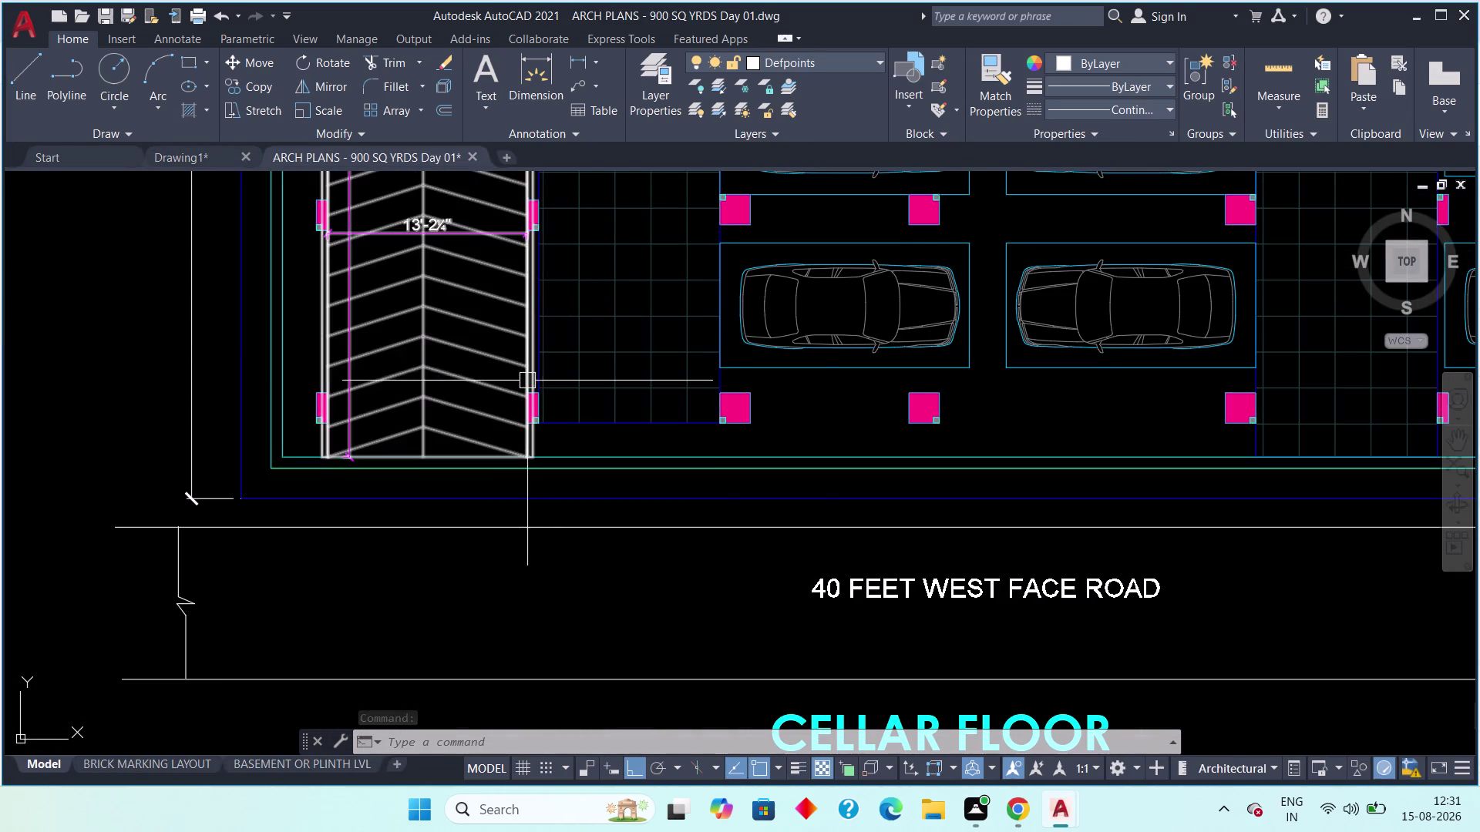
Compare Drawing1 with the cellar plan, then stay on Drawing1 and pan to a wall corner.
scroll(down, 3)
scroll(up, 3)
click(166, 154)
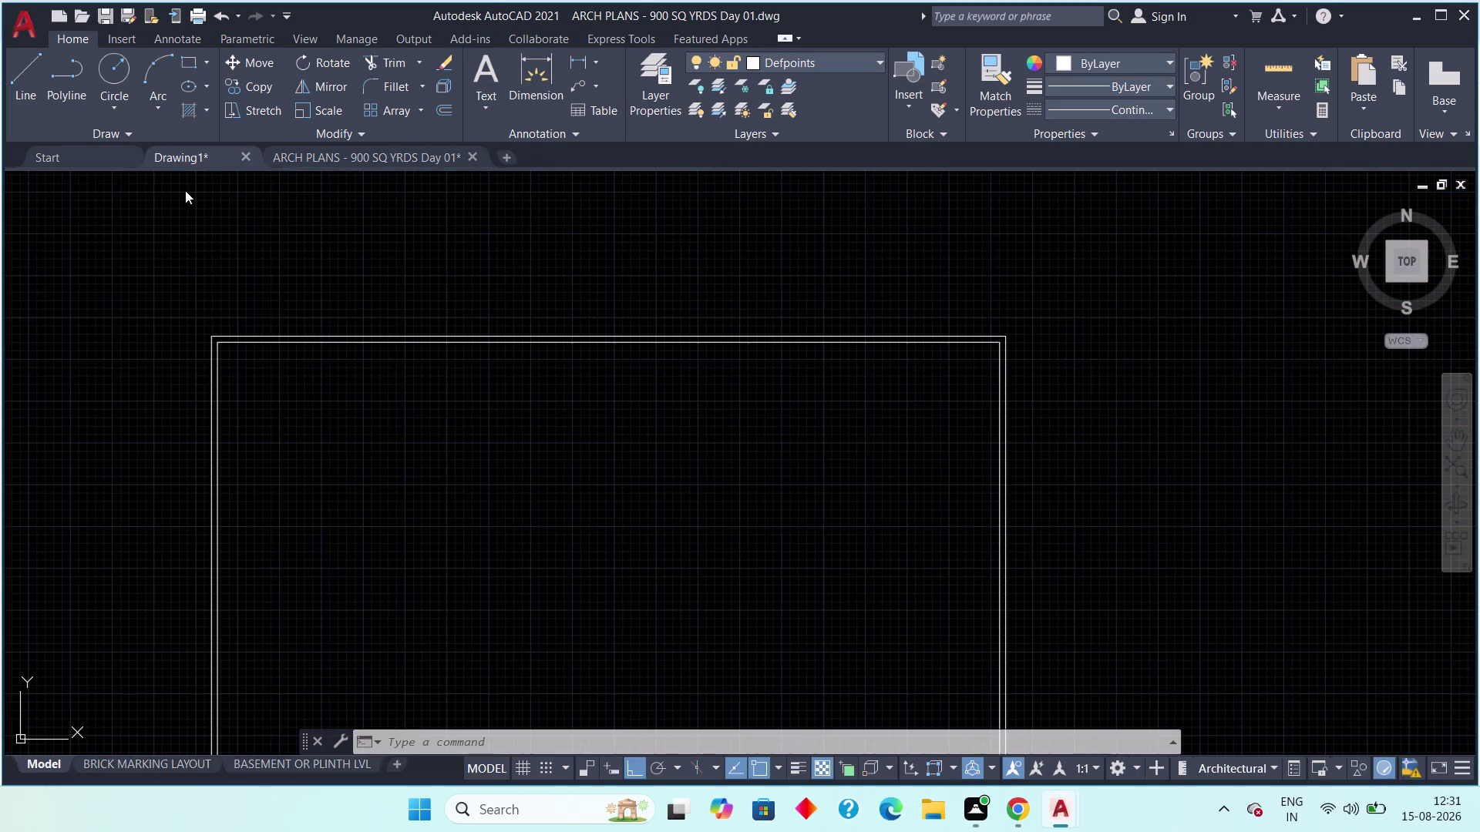
scroll(down, 3)
middle_drag(283, 515, 225, 273)
scroll(up, 3)
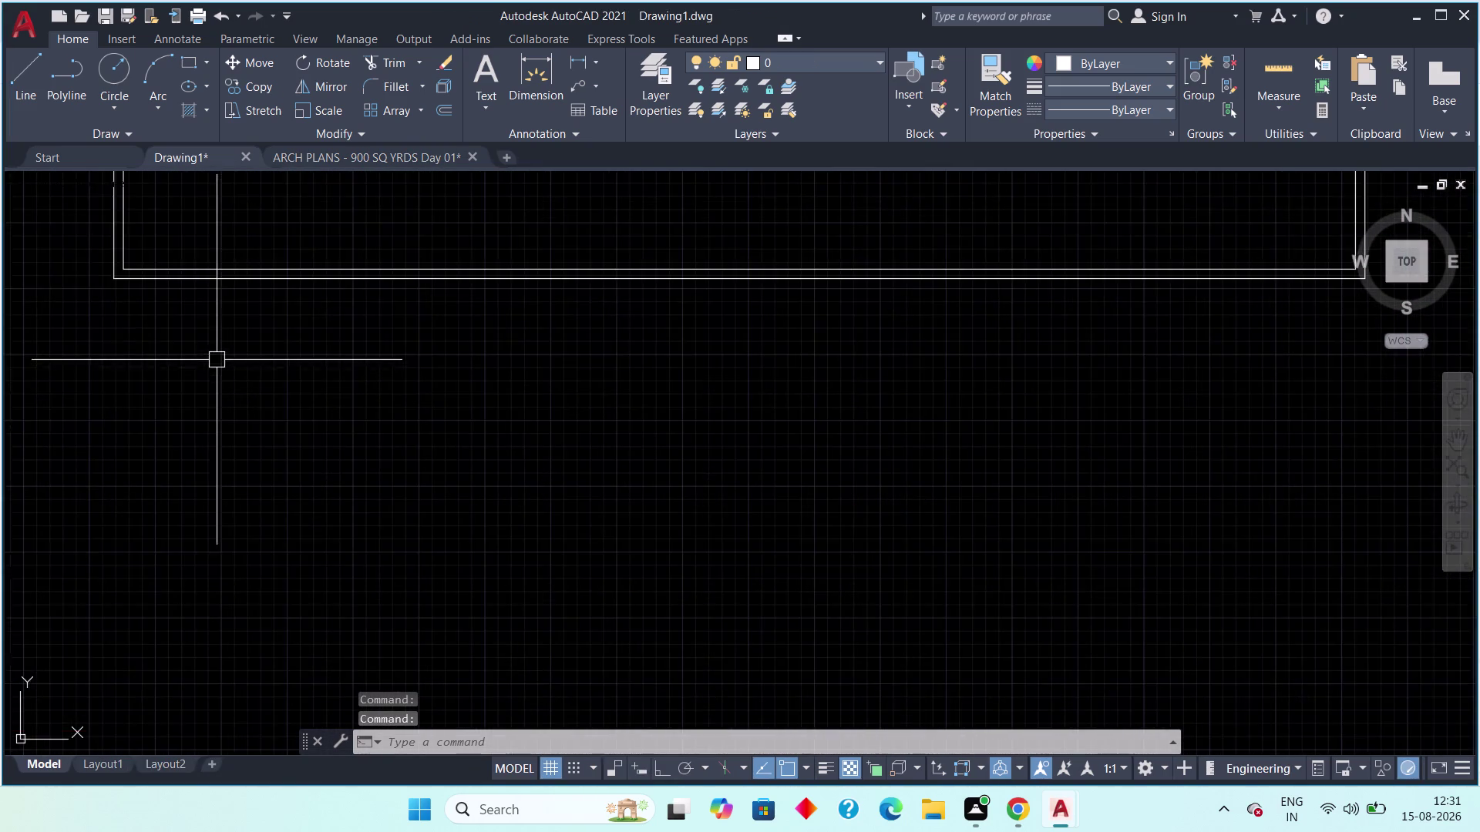
middle_drag(212, 340, 205, 515)
click(35, 61)
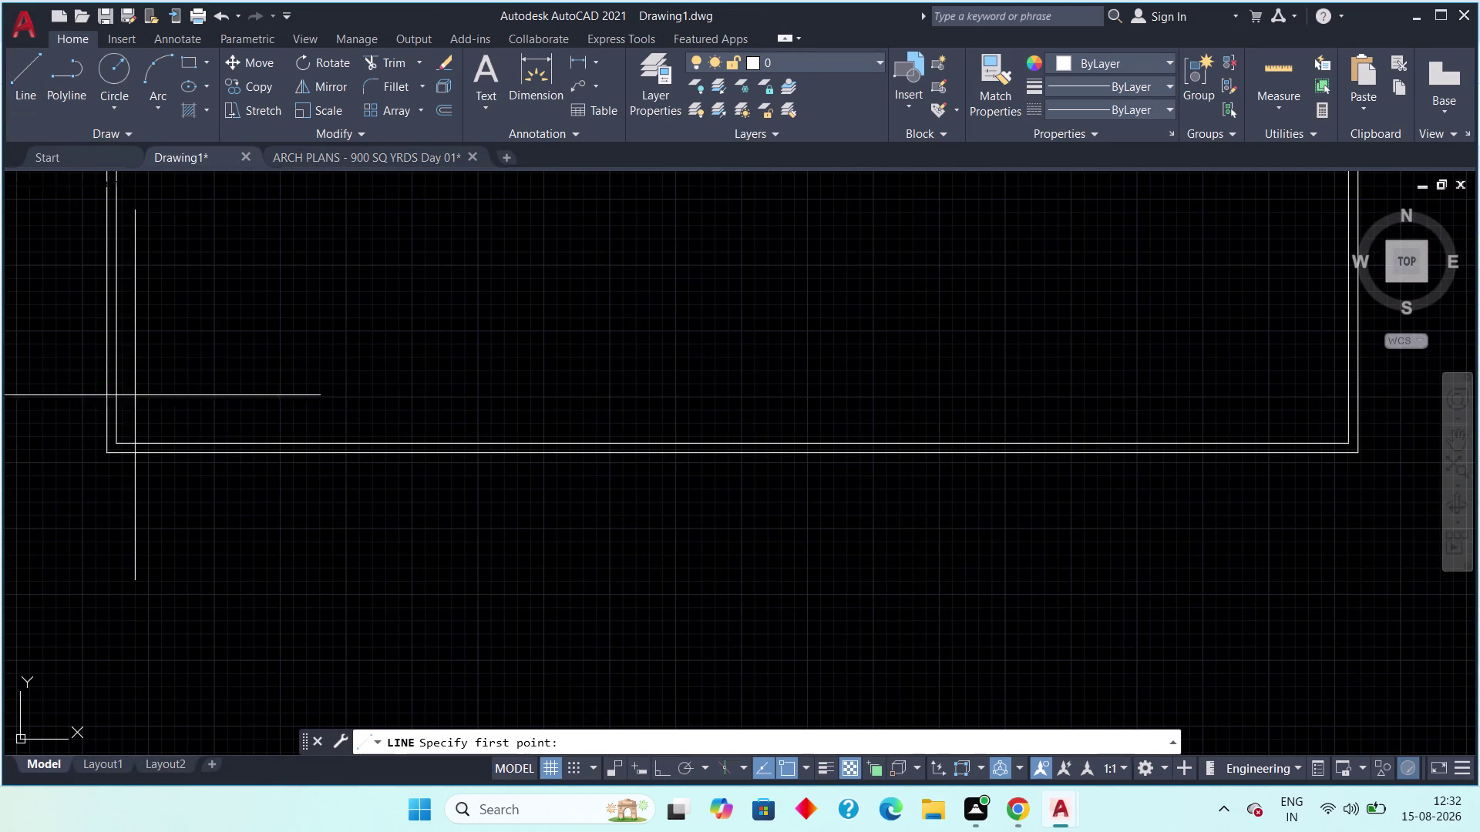
scroll(up, 3)
middle_drag(145, 442, 275, 299)
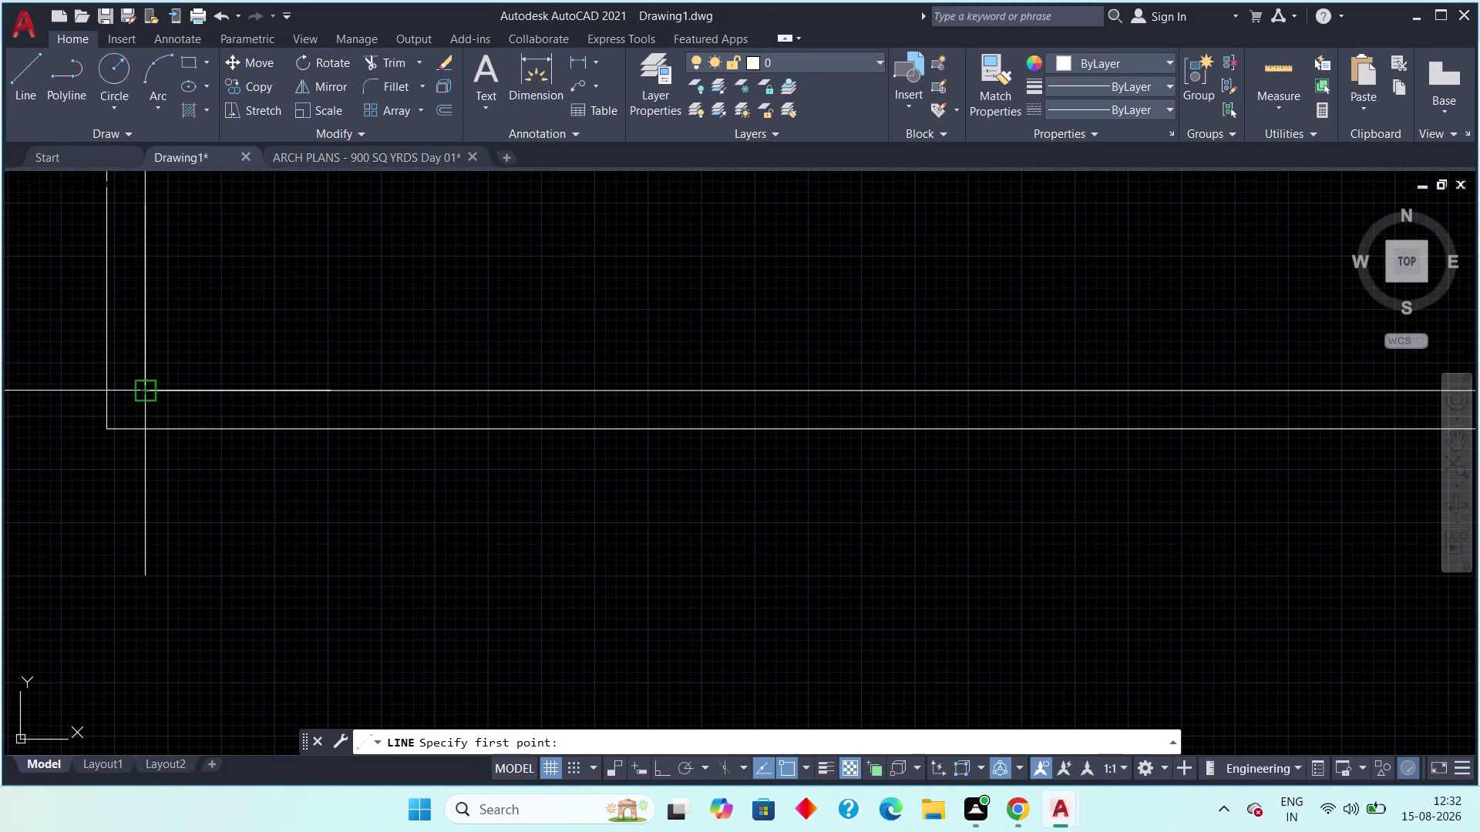
click(151, 387)
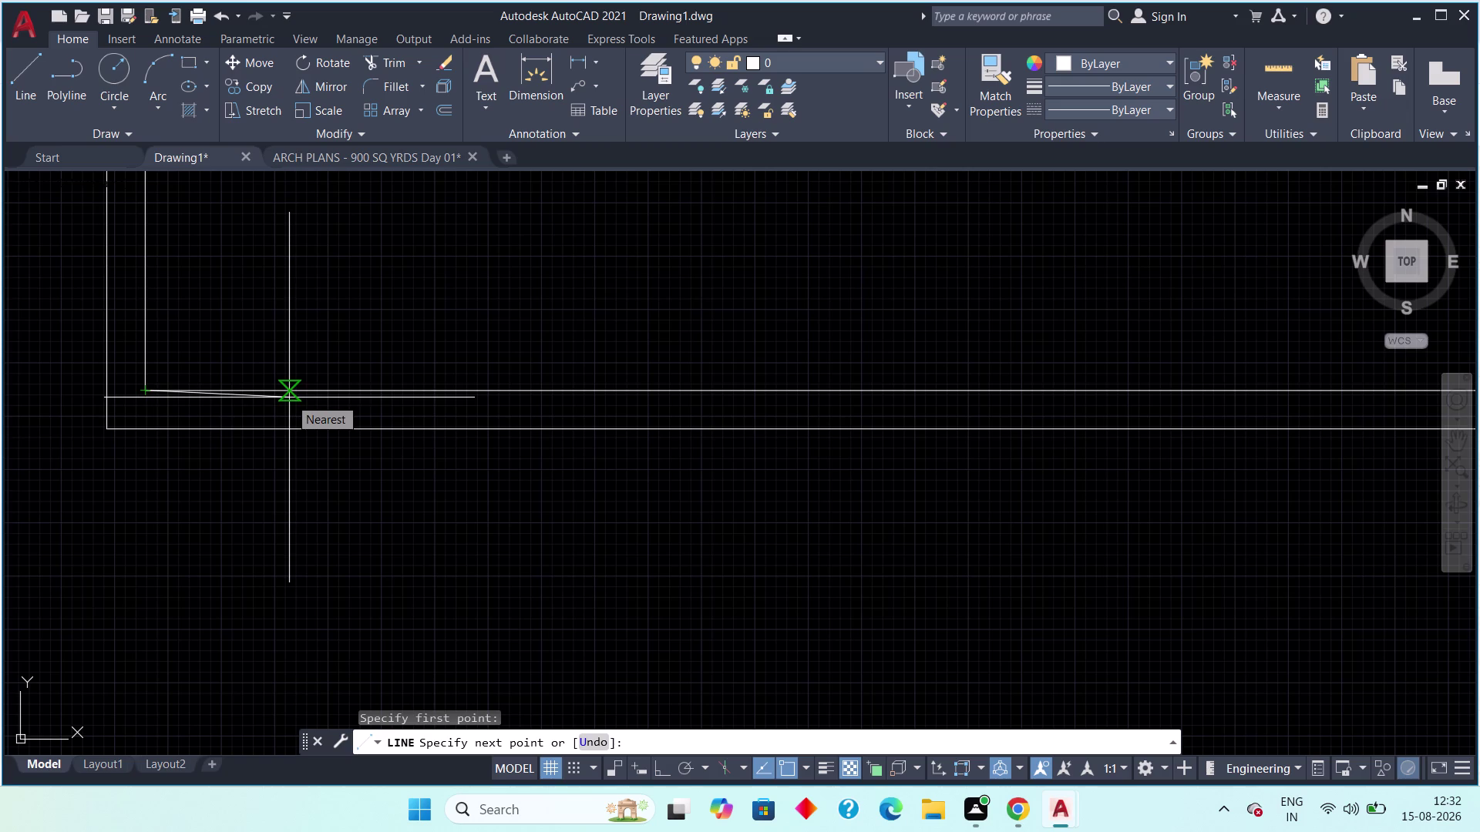
key(F8)
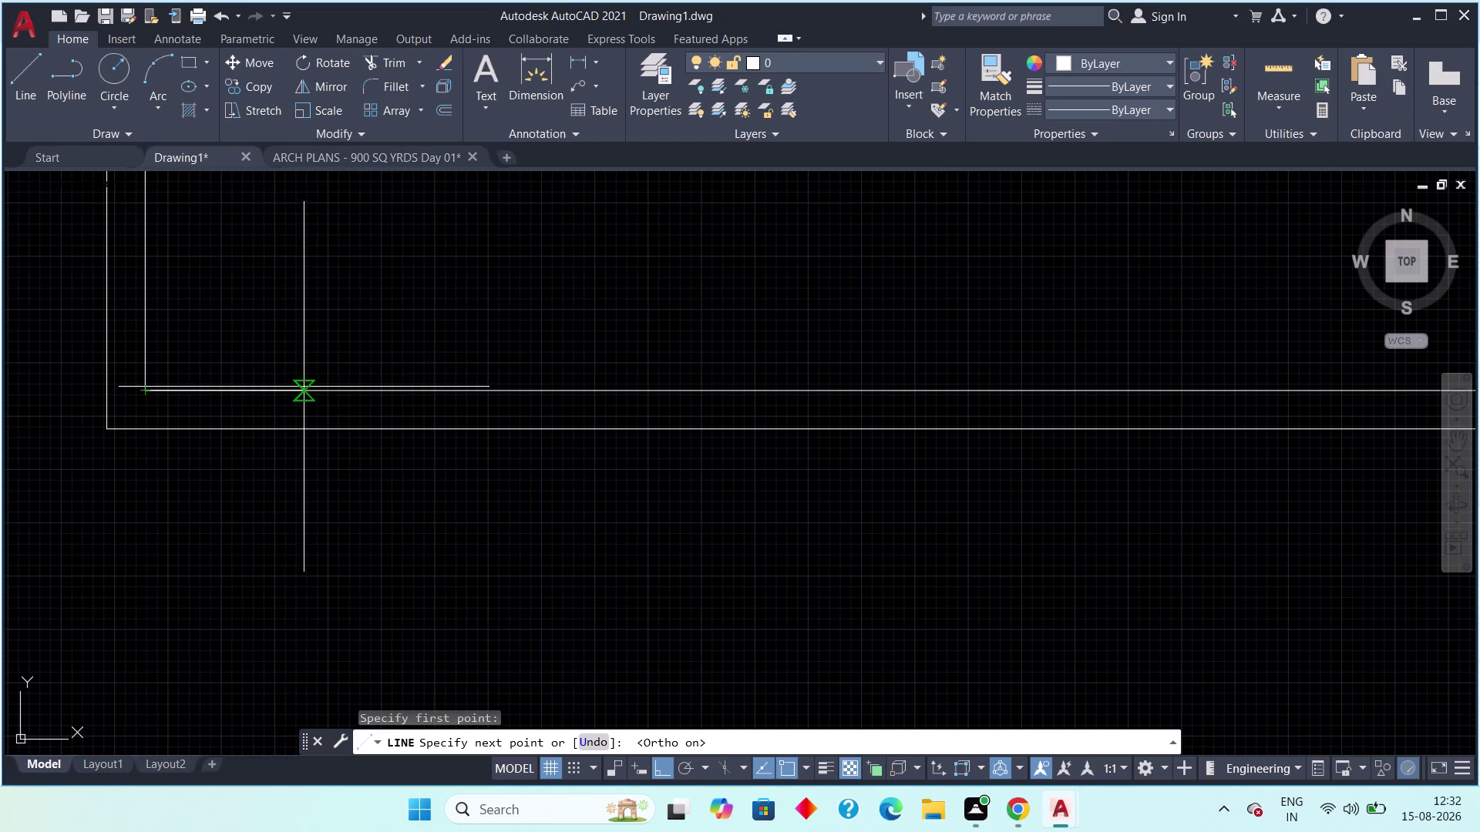
key(1)
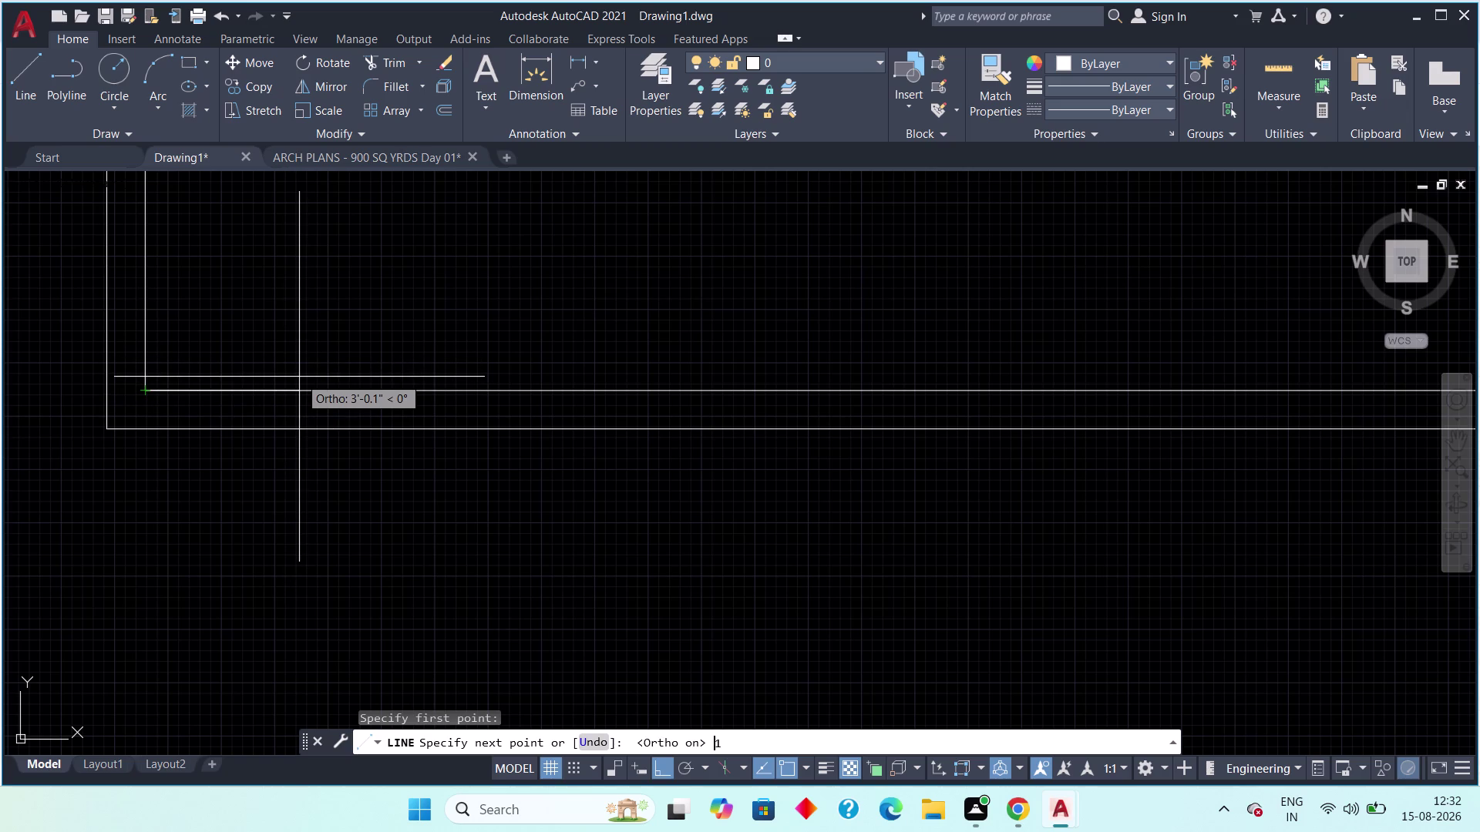
key(apostrophe)
key(Escape)
key(Escape)
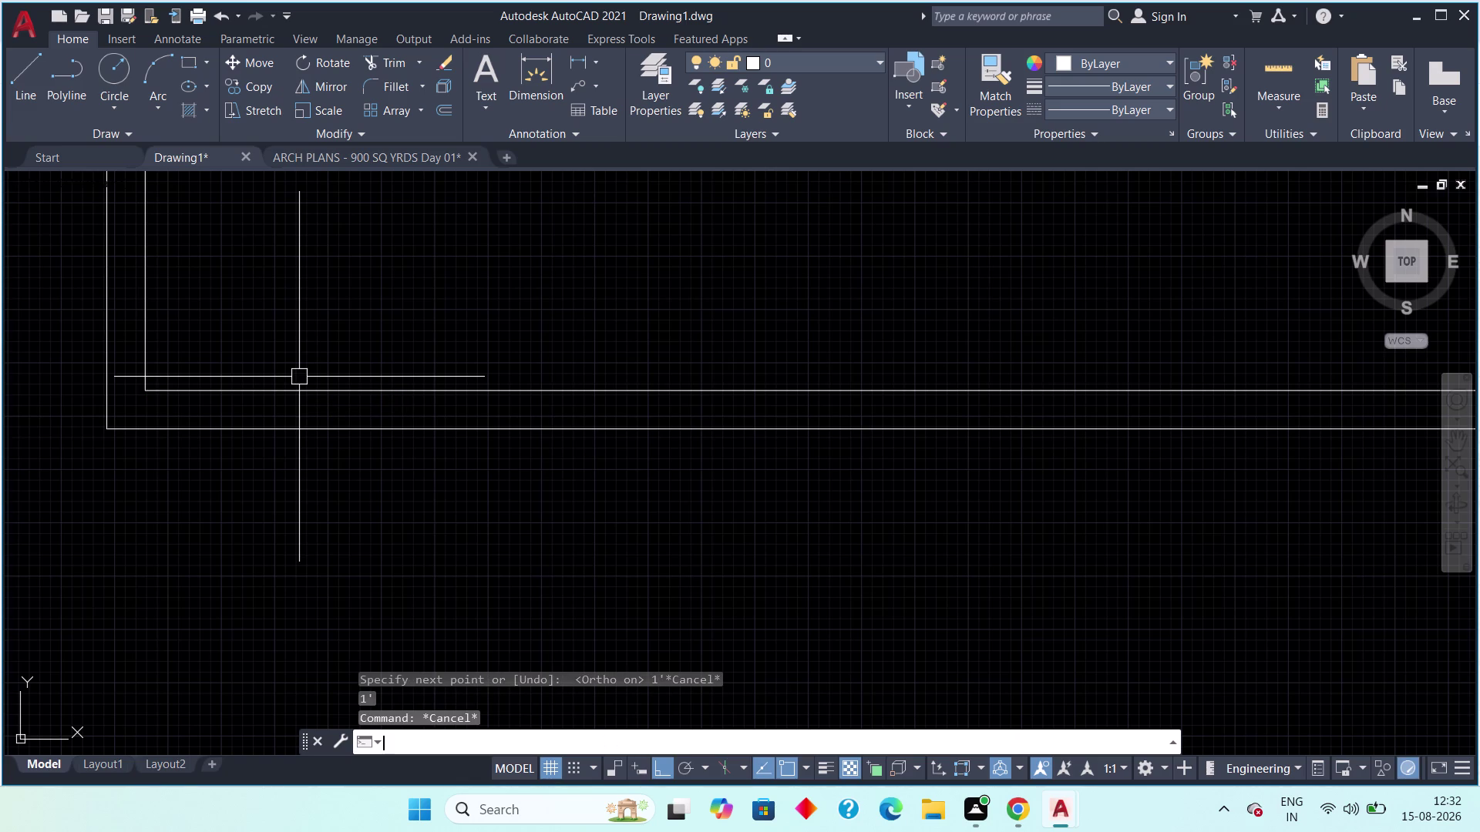
click(25, 76)
scroll(up, 3)
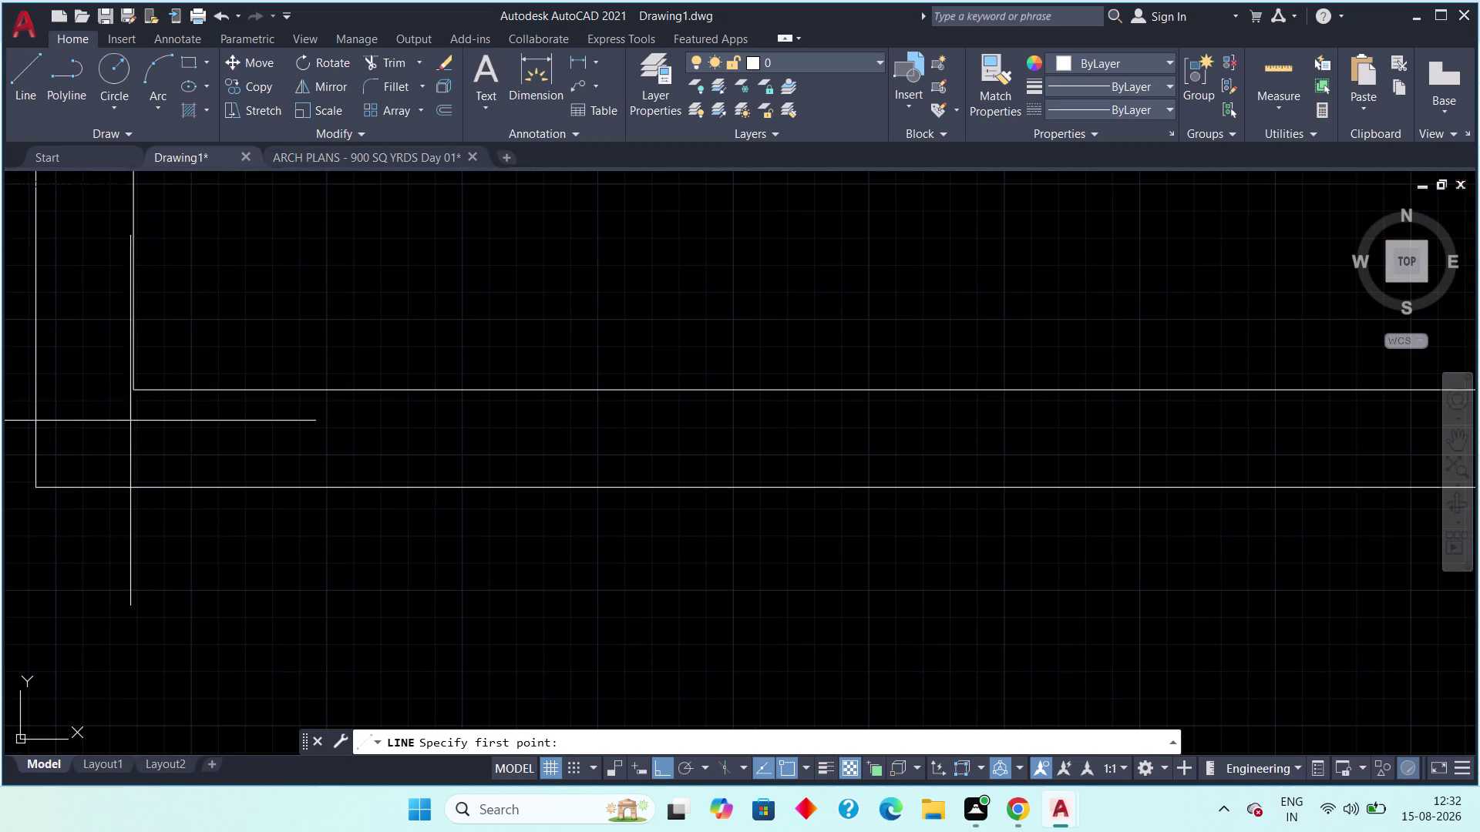
click(123, 389)
click(135, 482)
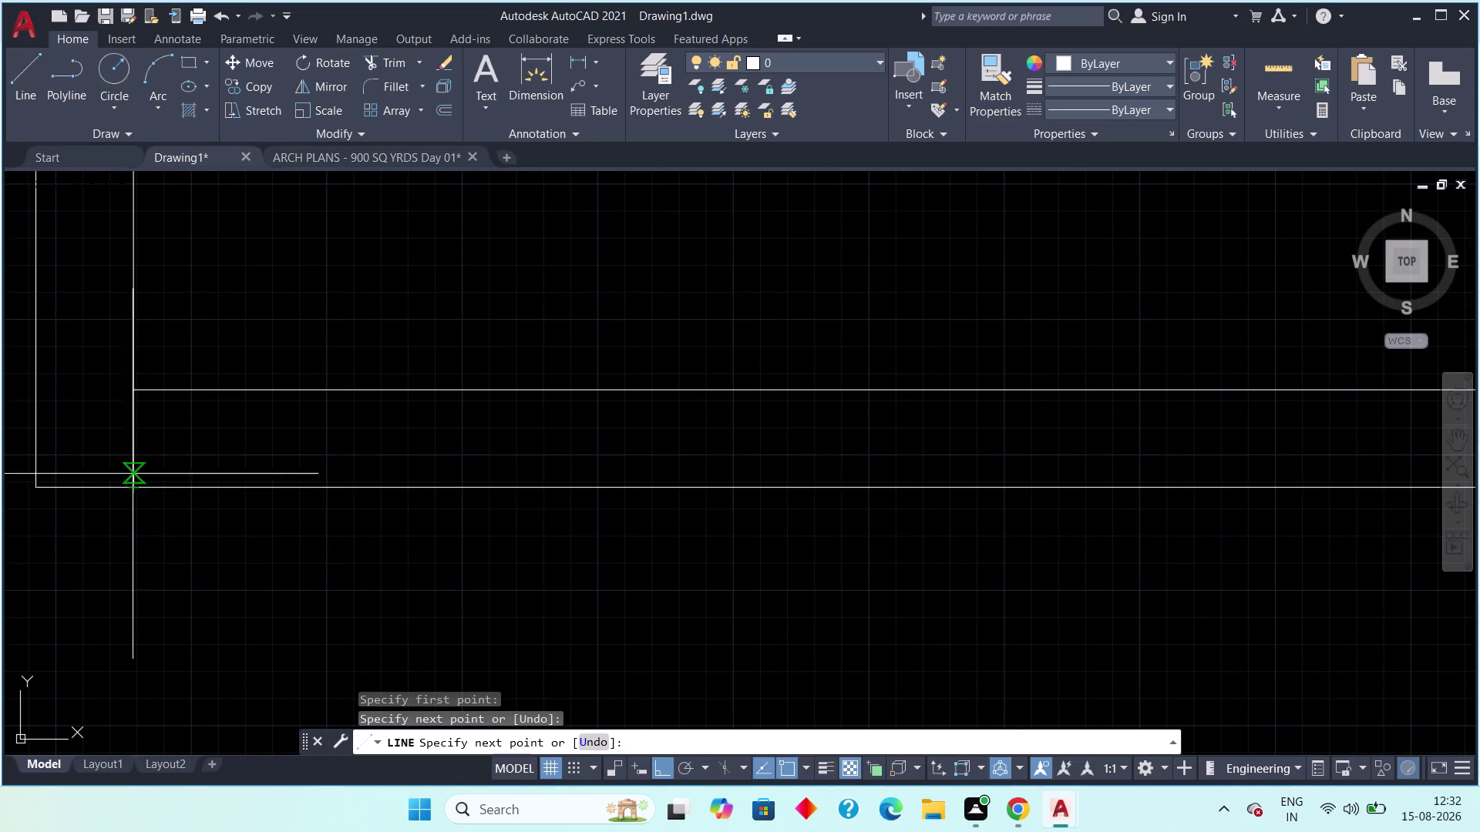
key(Escape)
key(Escape)
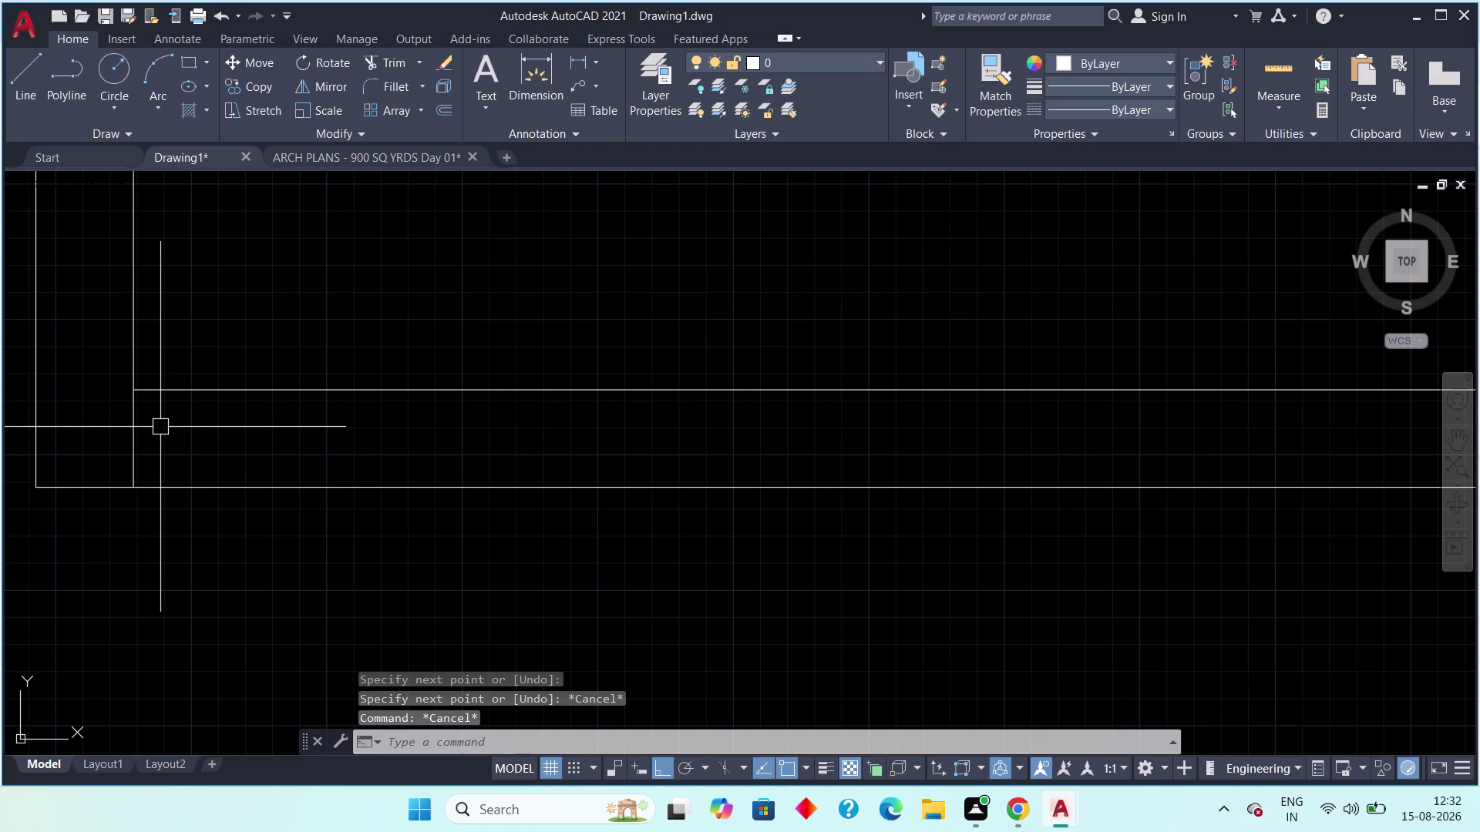
text(of)
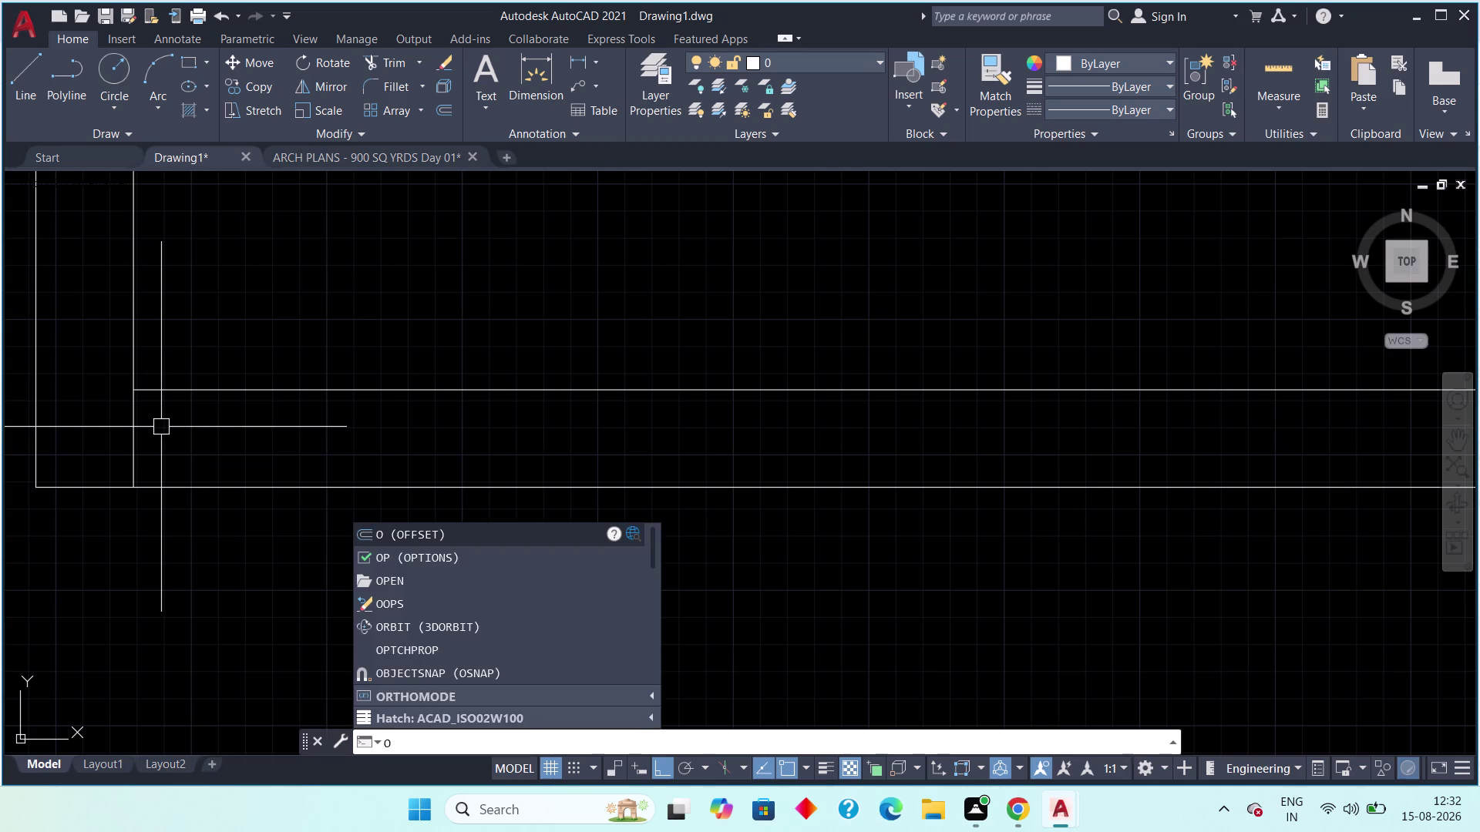
Offset a vertical wall line 1' to the right.
text(f)
key(space)
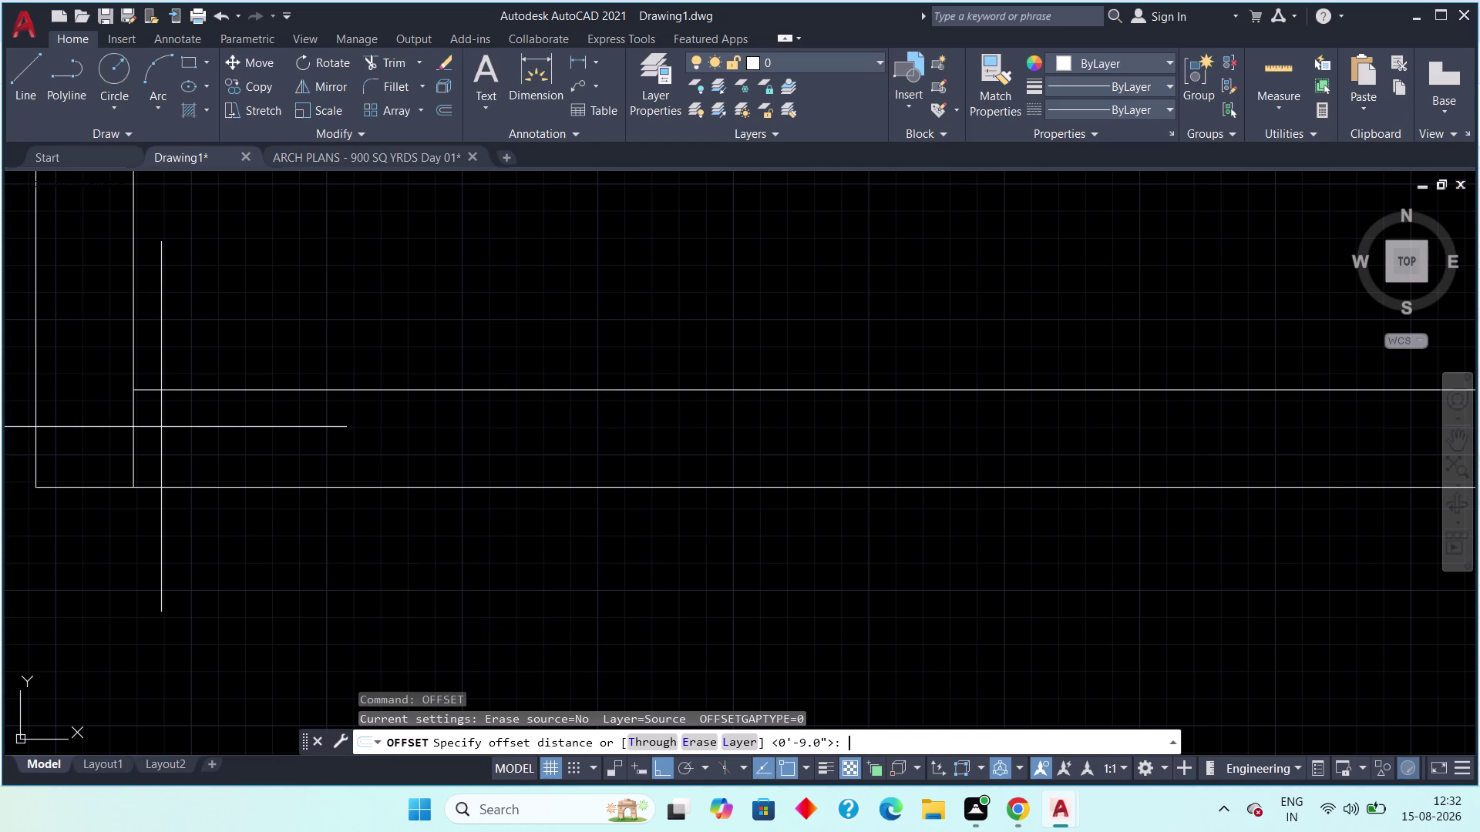
text(1')
key(space)
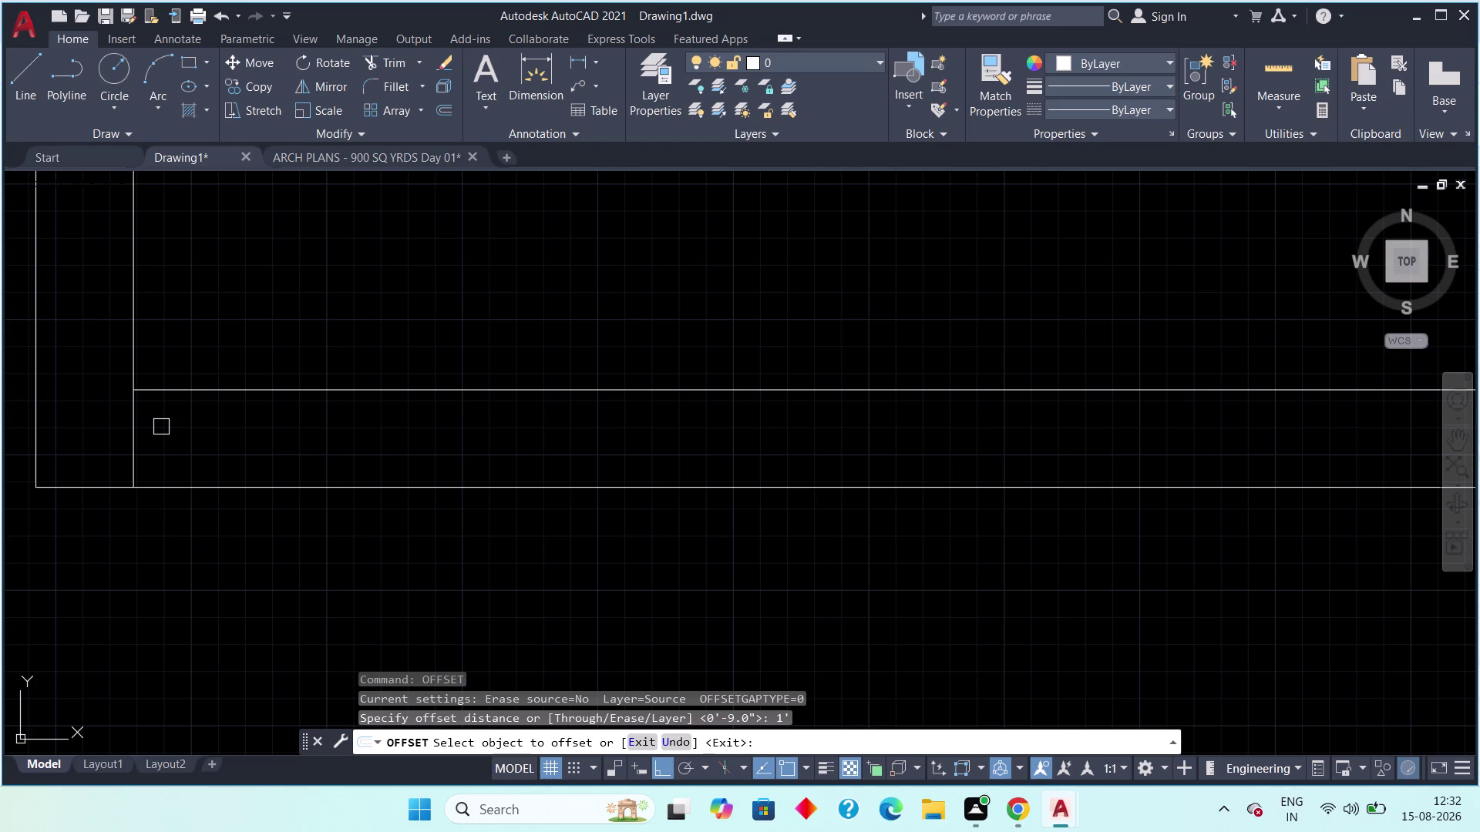
click(144, 421)
click(140, 439)
click(218, 441)
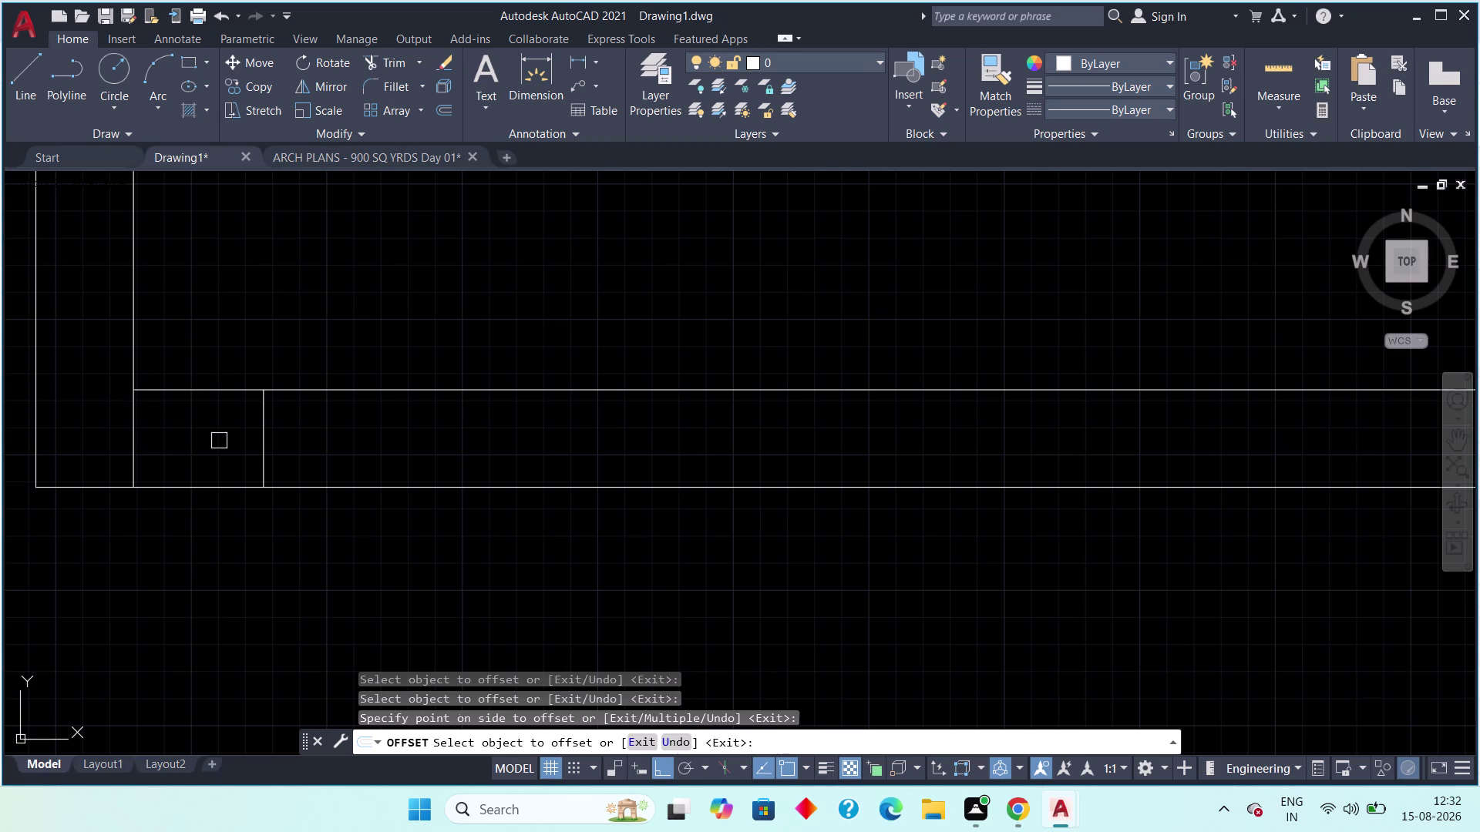
Pan along the bottom wall, make further 1' offset picks, and end the offset.
scroll(down, 3)
scroll(down, 3)
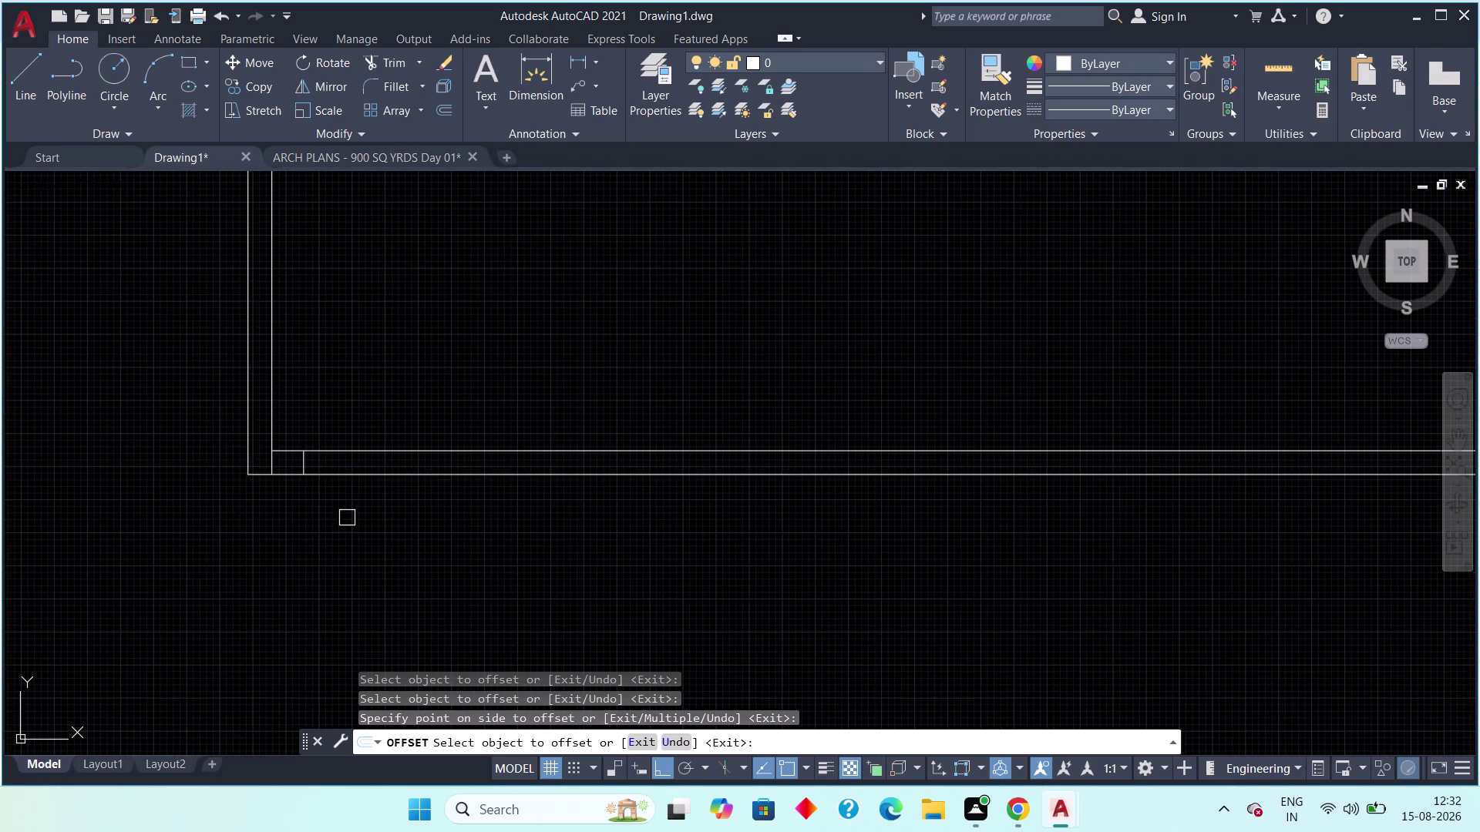
middle_drag(346, 519, 219, 566)
middle_click(219, 565)
scroll(down, 3)
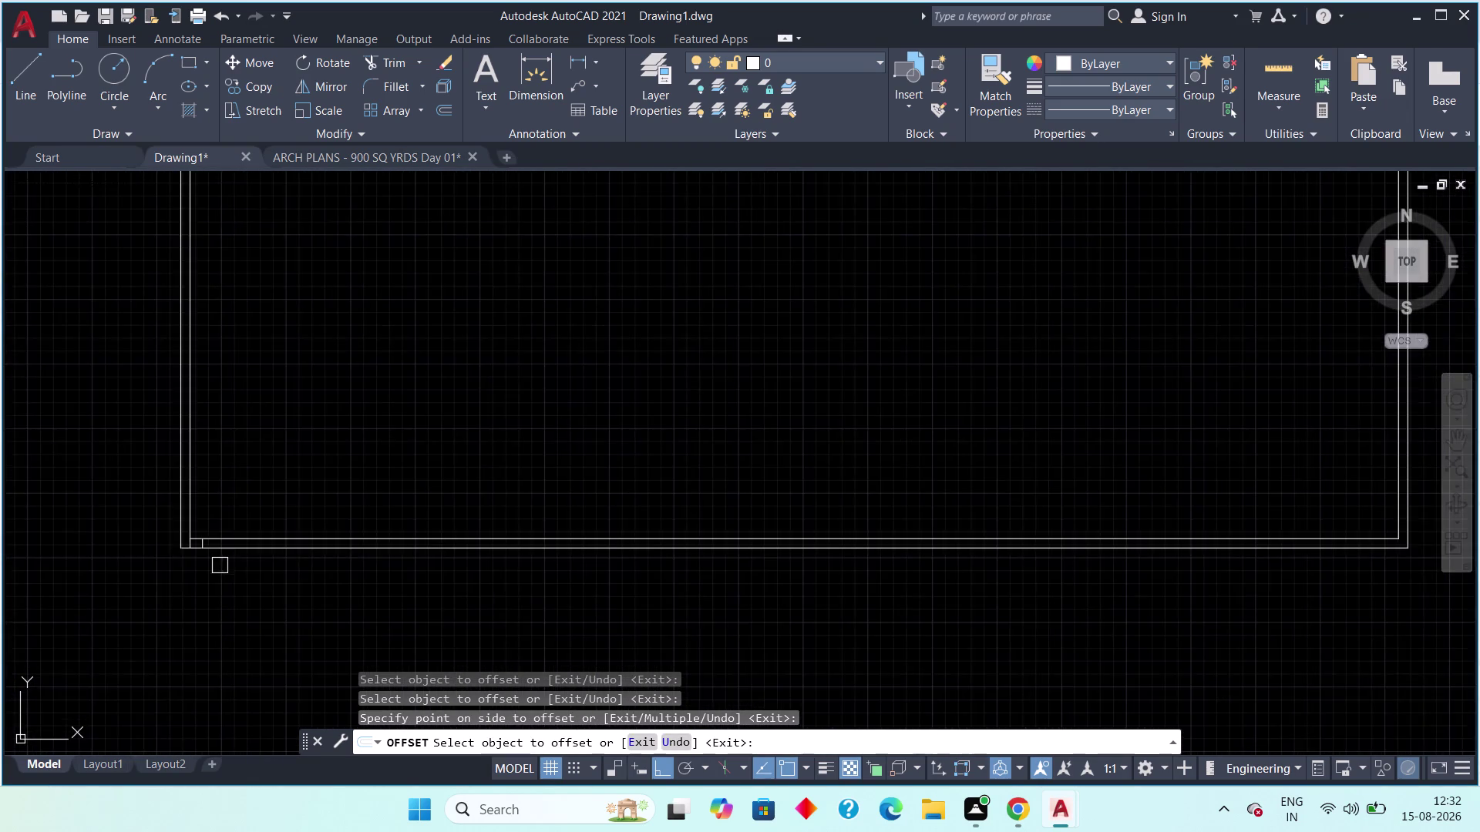
scroll(down, 3)
scroll(up, 3)
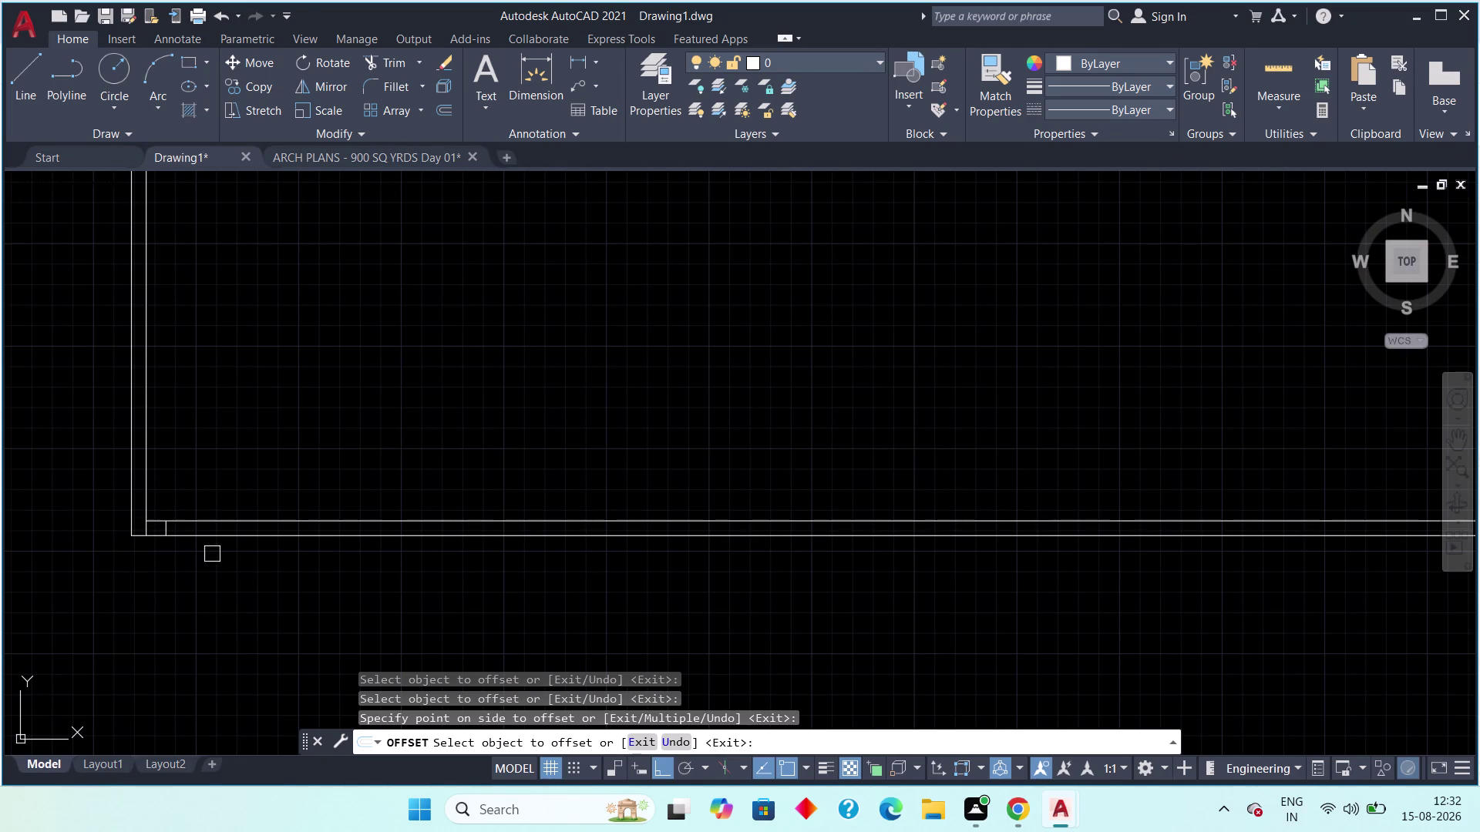
scroll(up, 3)
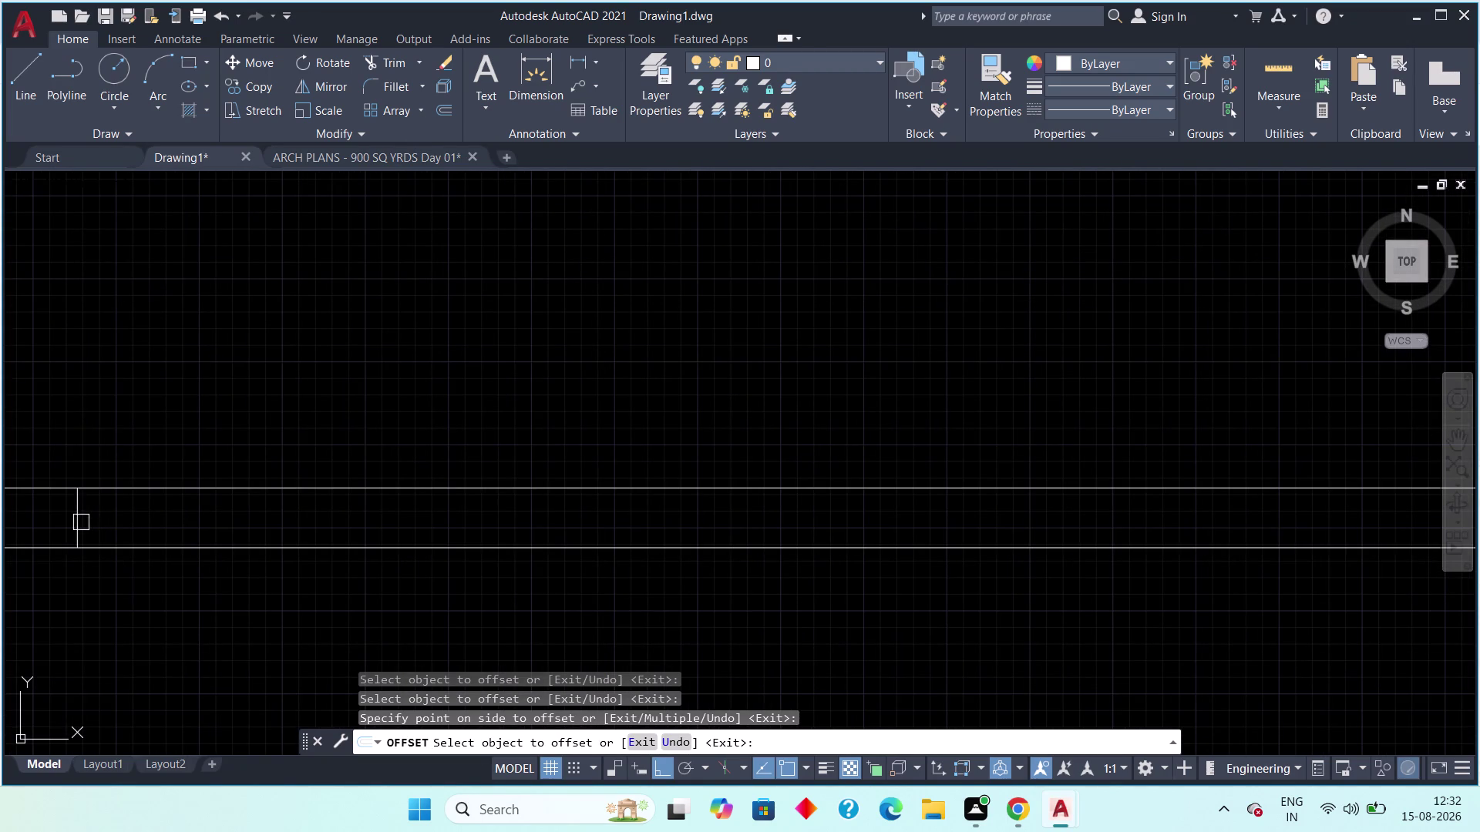
click(81, 523)
click(140, 524)
scroll(down, 3)
middle_drag(128, 529, 187, 513)
key(Escape)
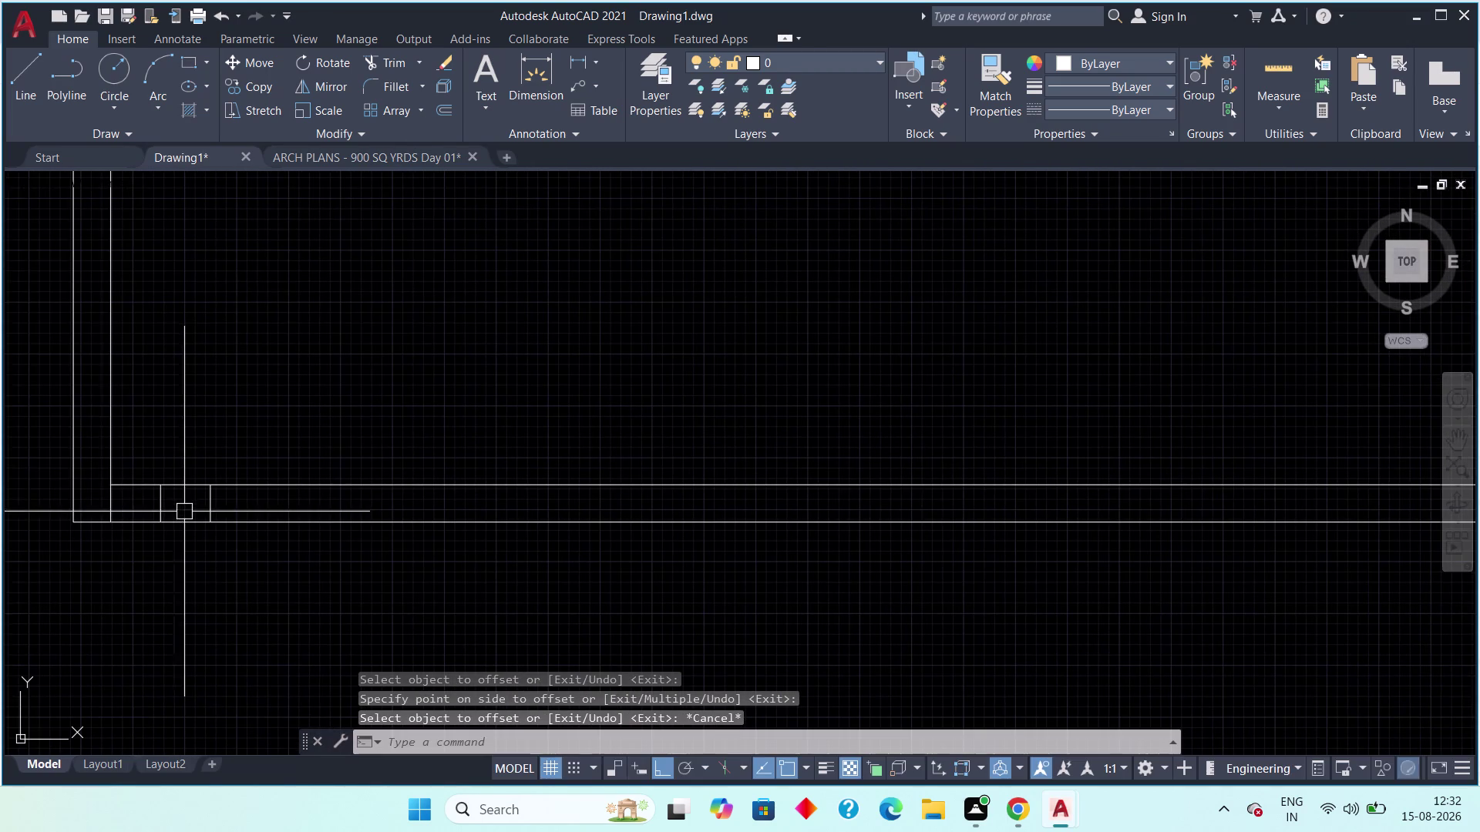
Delete the two misplaced short lines near the bottom-left wall corner.
click(178, 505)
click(95, 504)
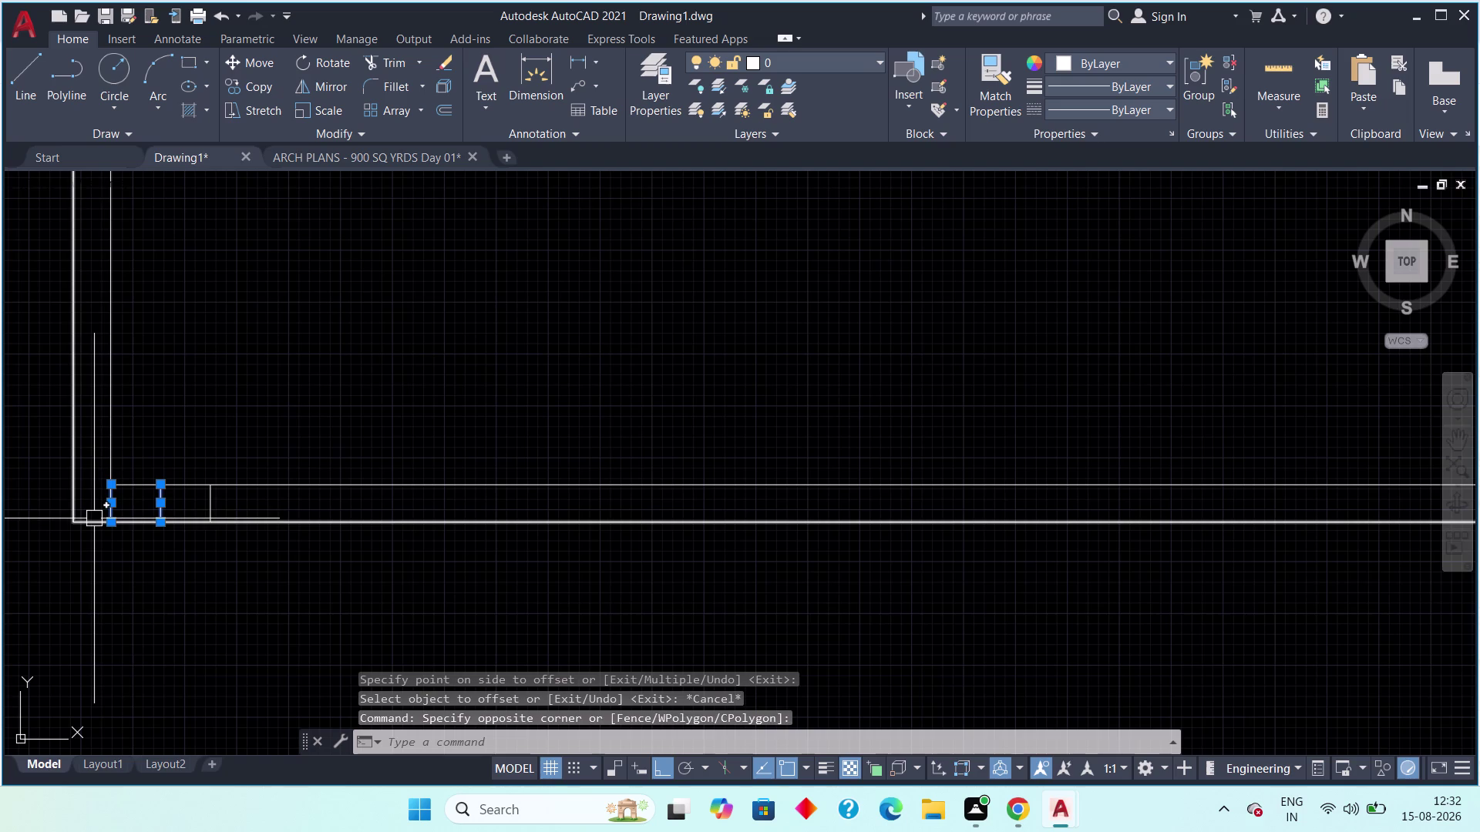
key(Delete)
scroll(up, 3)
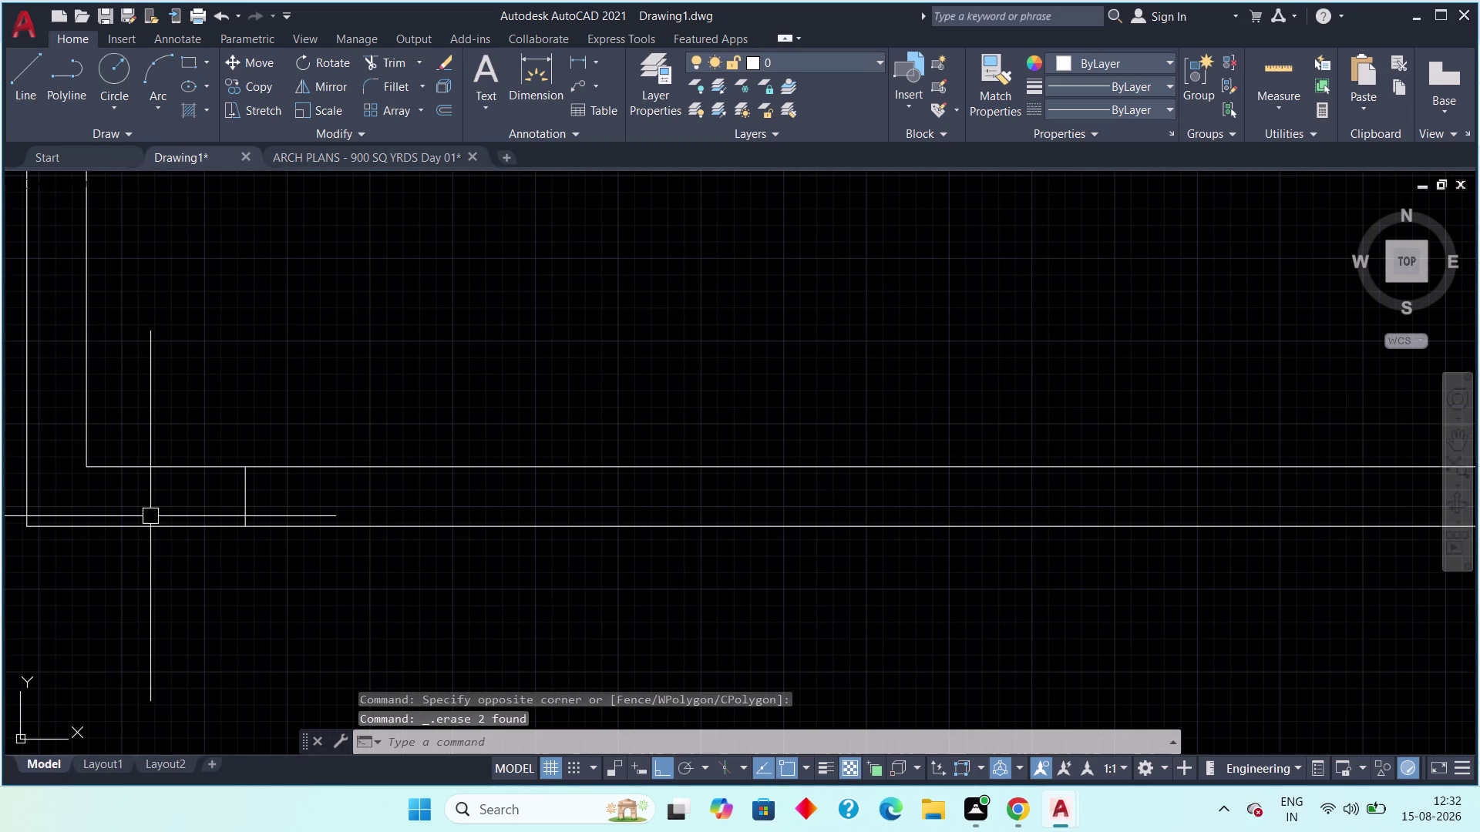
Offset the short wall mark 13' to the right to mark the ramp opening.
key(o)
text(ff)
key(space)
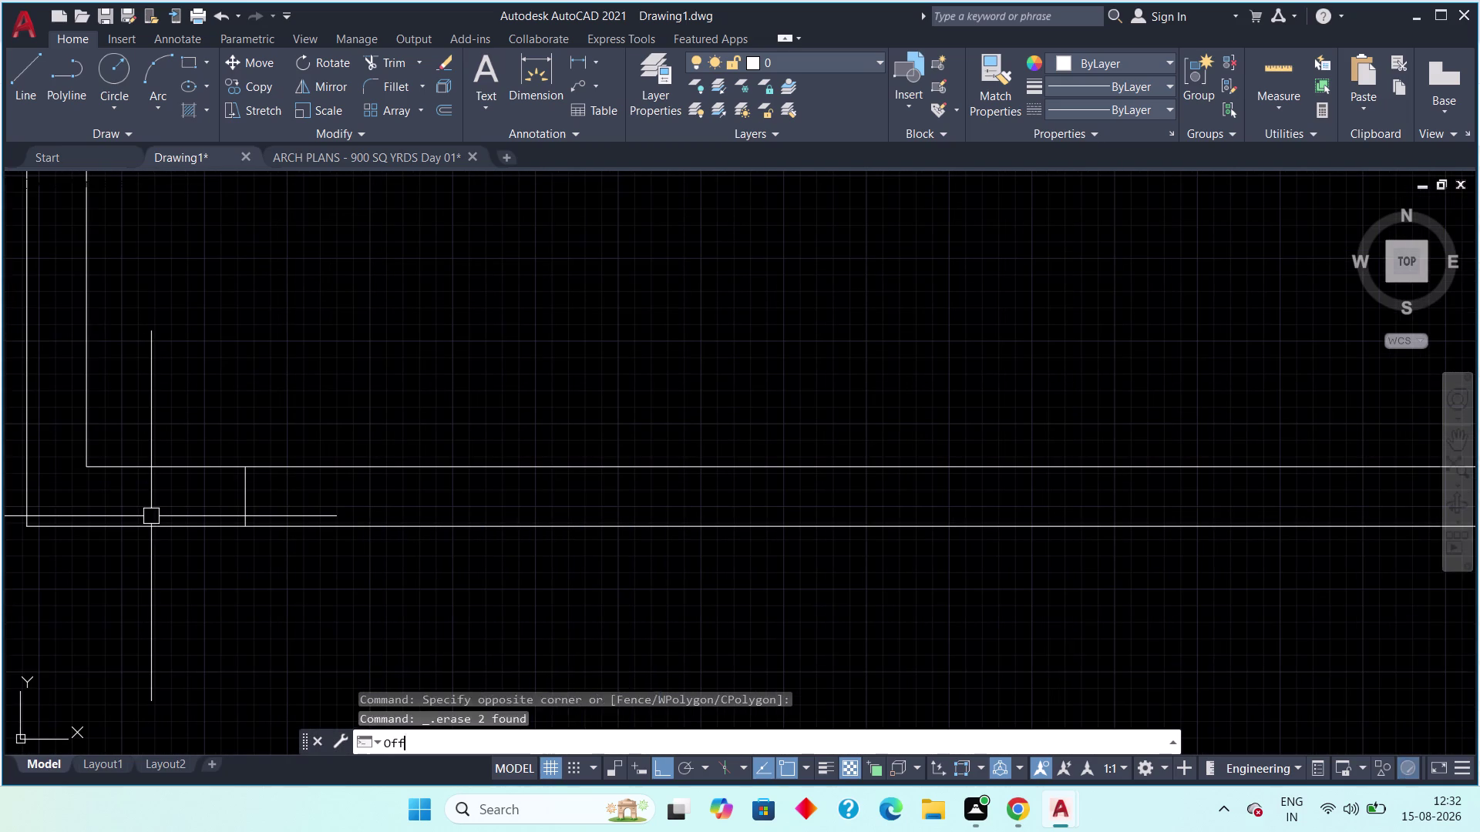
text(13')
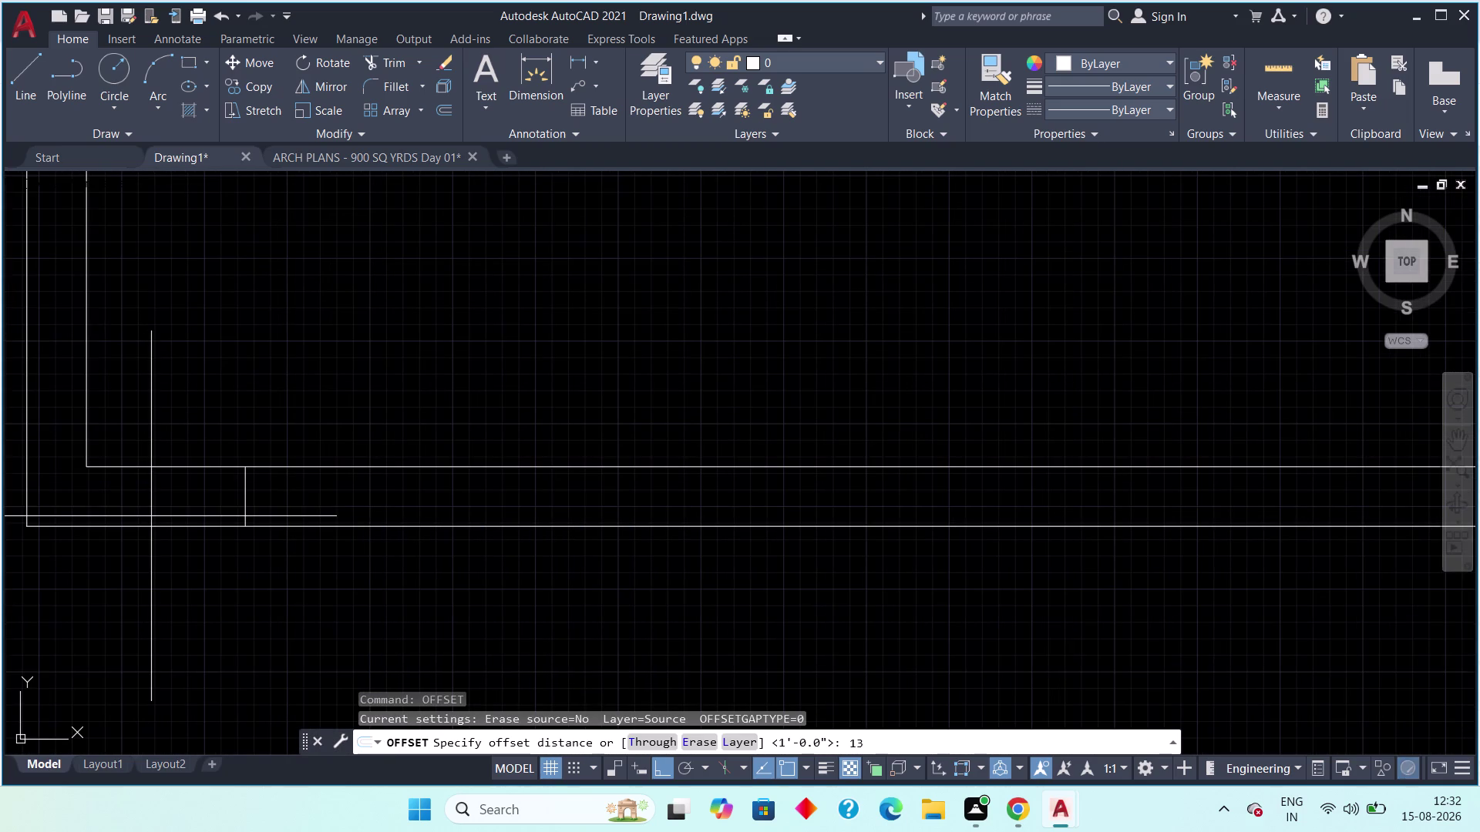
key(Return)
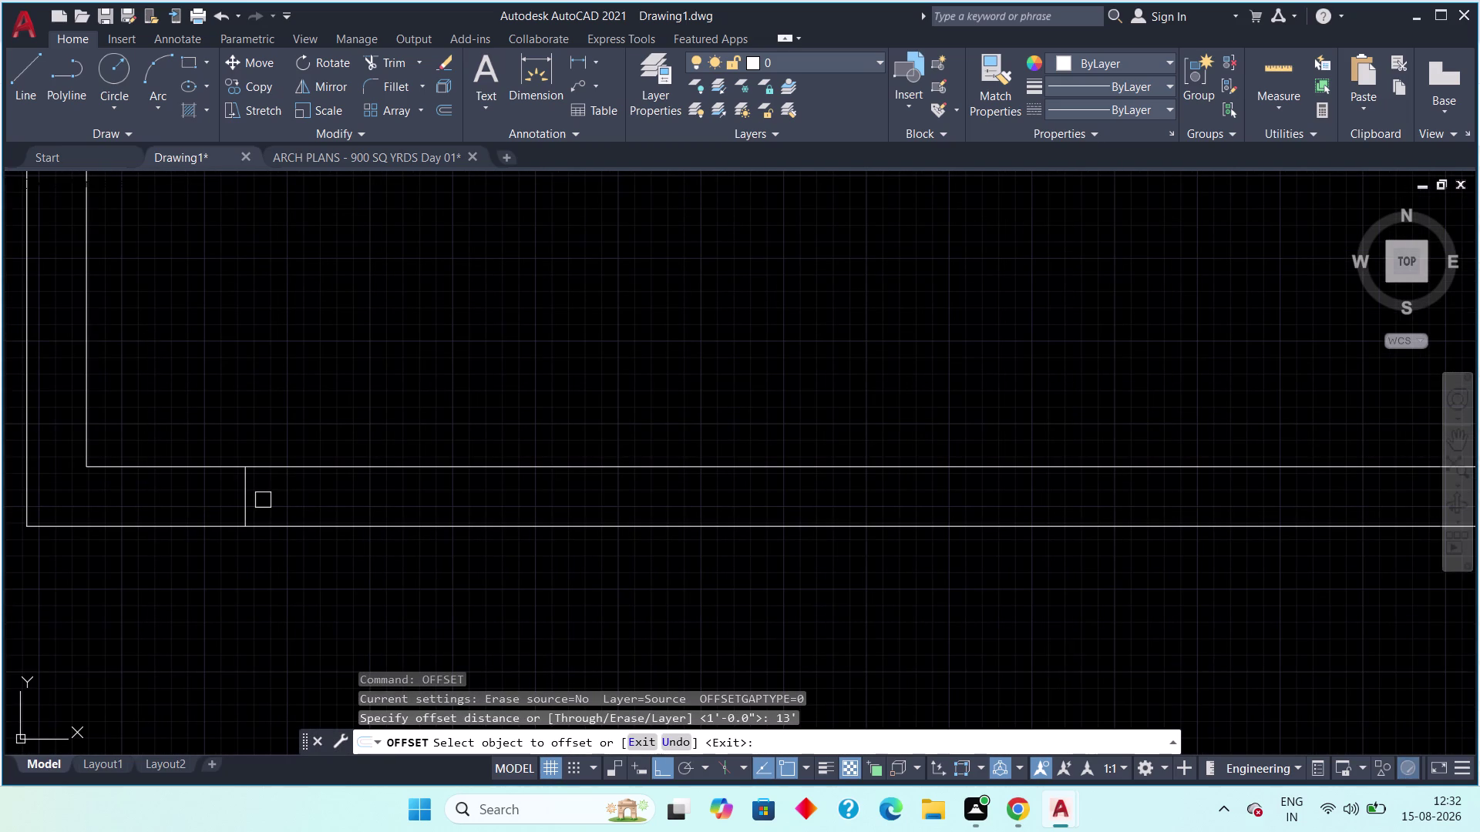
click(252, 505)
click(356, 501)
scroll(down, 3)
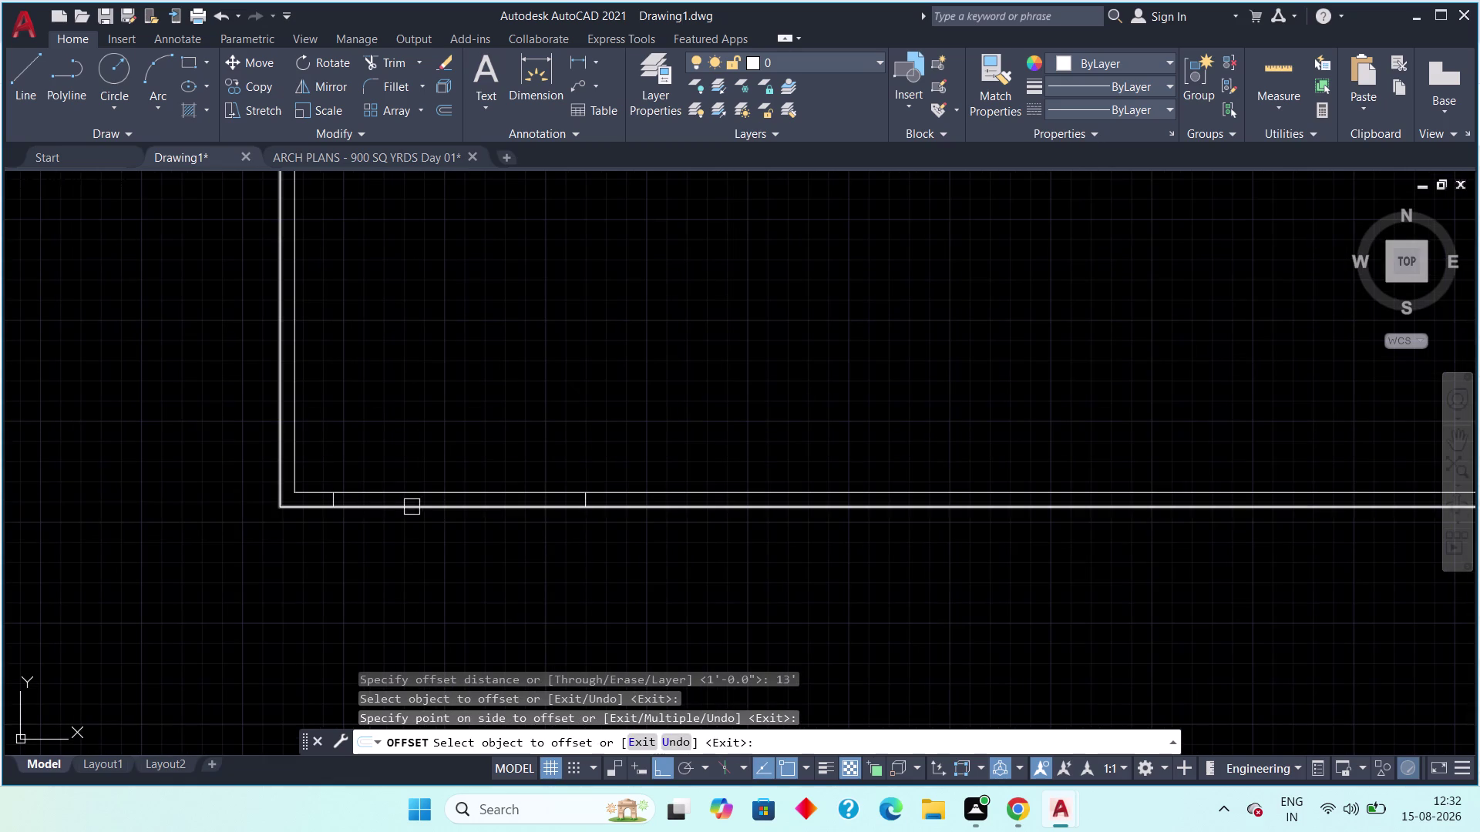
middle_drag(446, 522, 355, 643)
key(Escape)
middle_drag(372, 646, 313, 506)
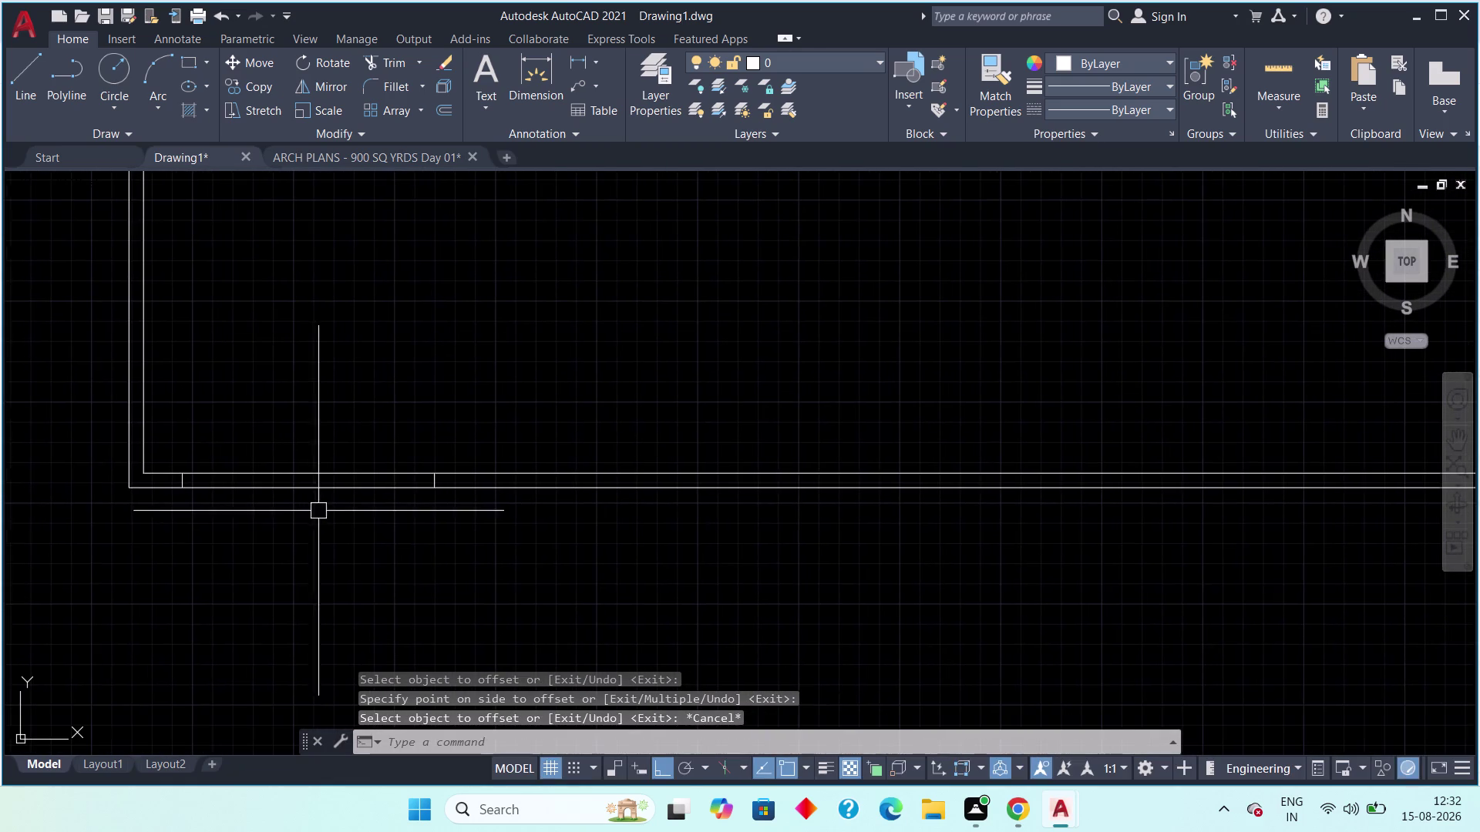
key(t)
key(r)
key(space)
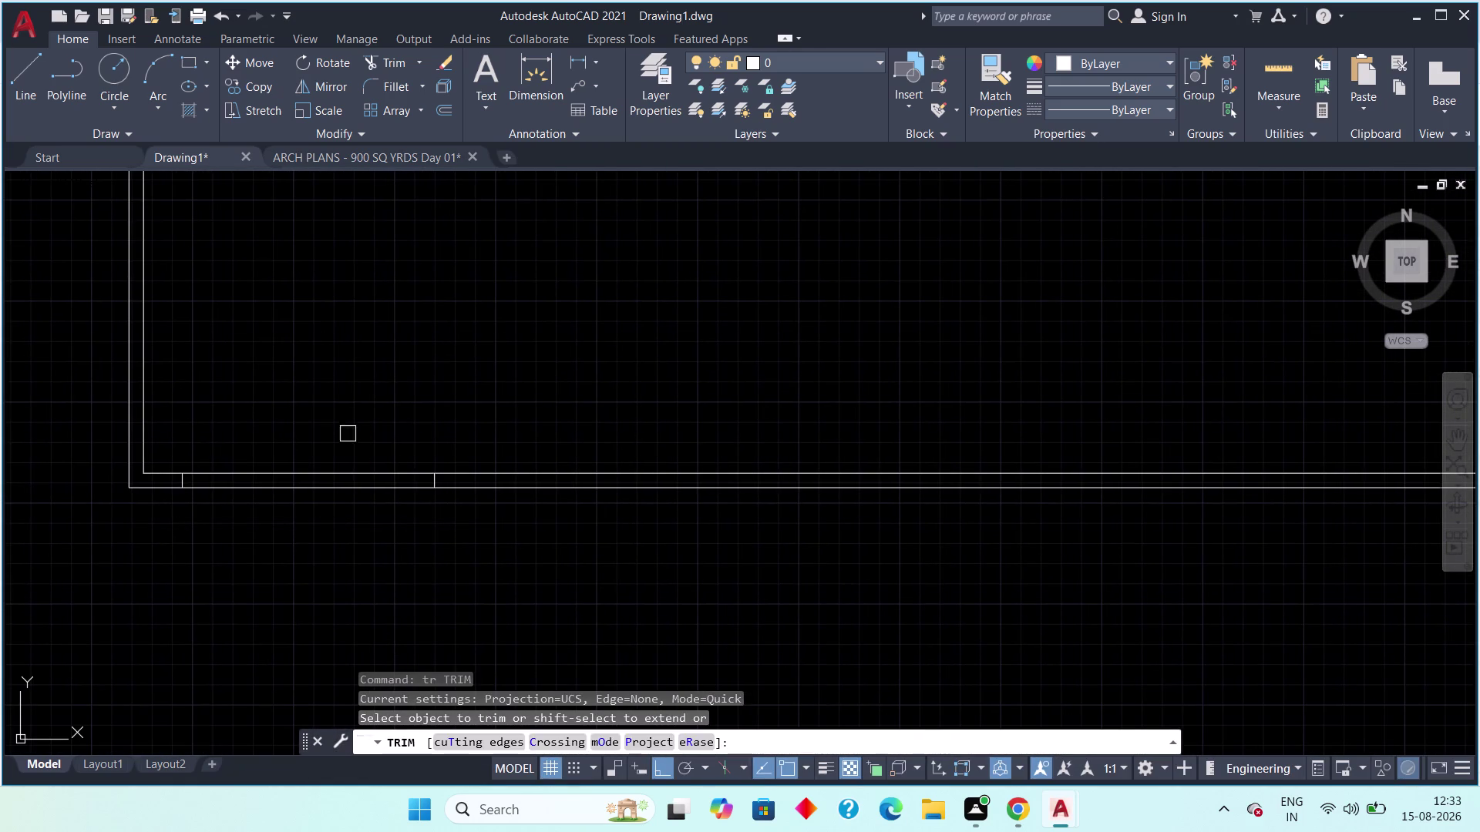
click(348, 426)
click(321, 539)
key(Escape)
scroll(down, 3)
middle_drag(308, 538, 302, 571)
key(Escape)
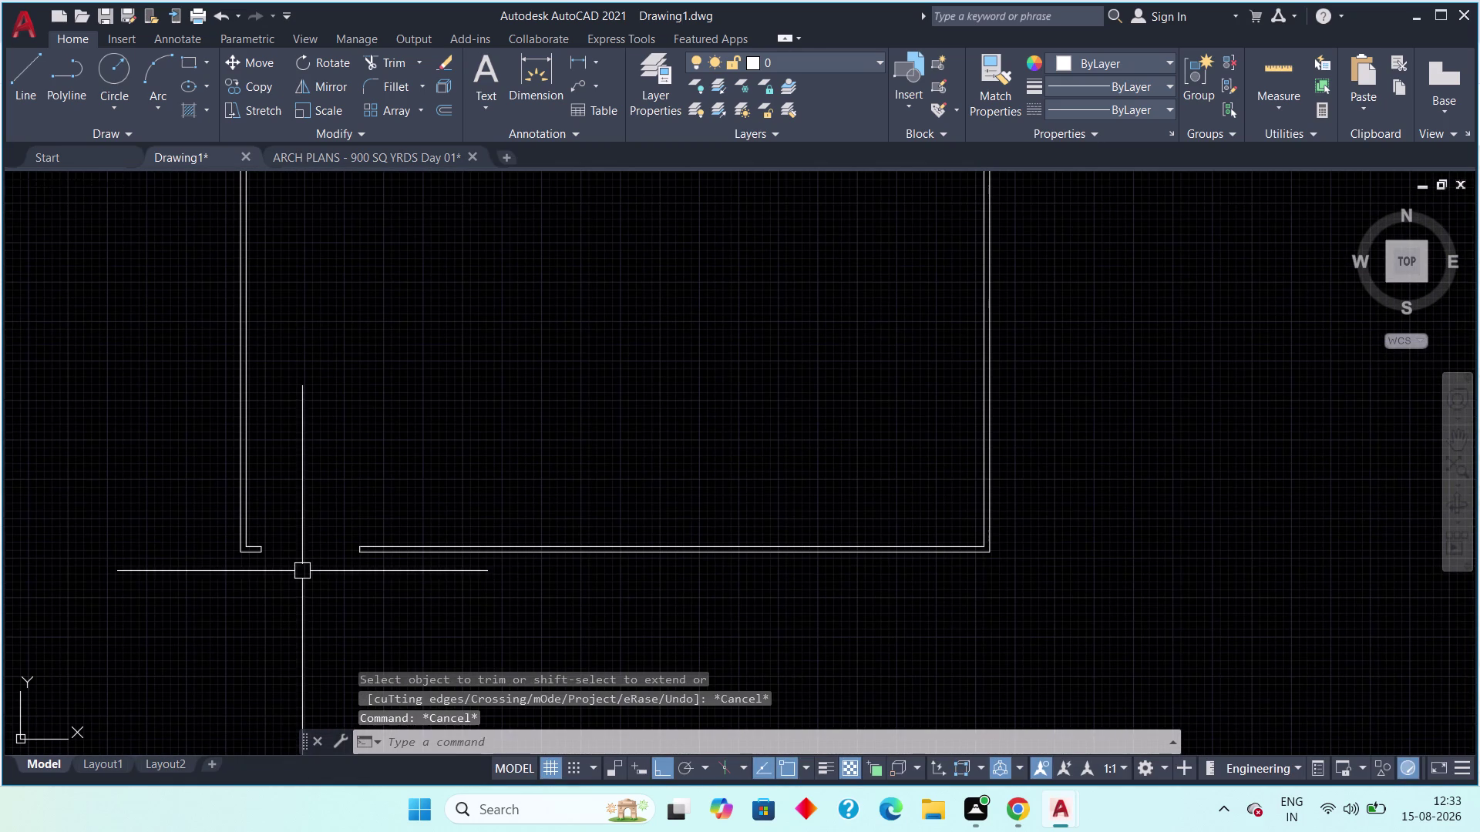
click(291, 152)
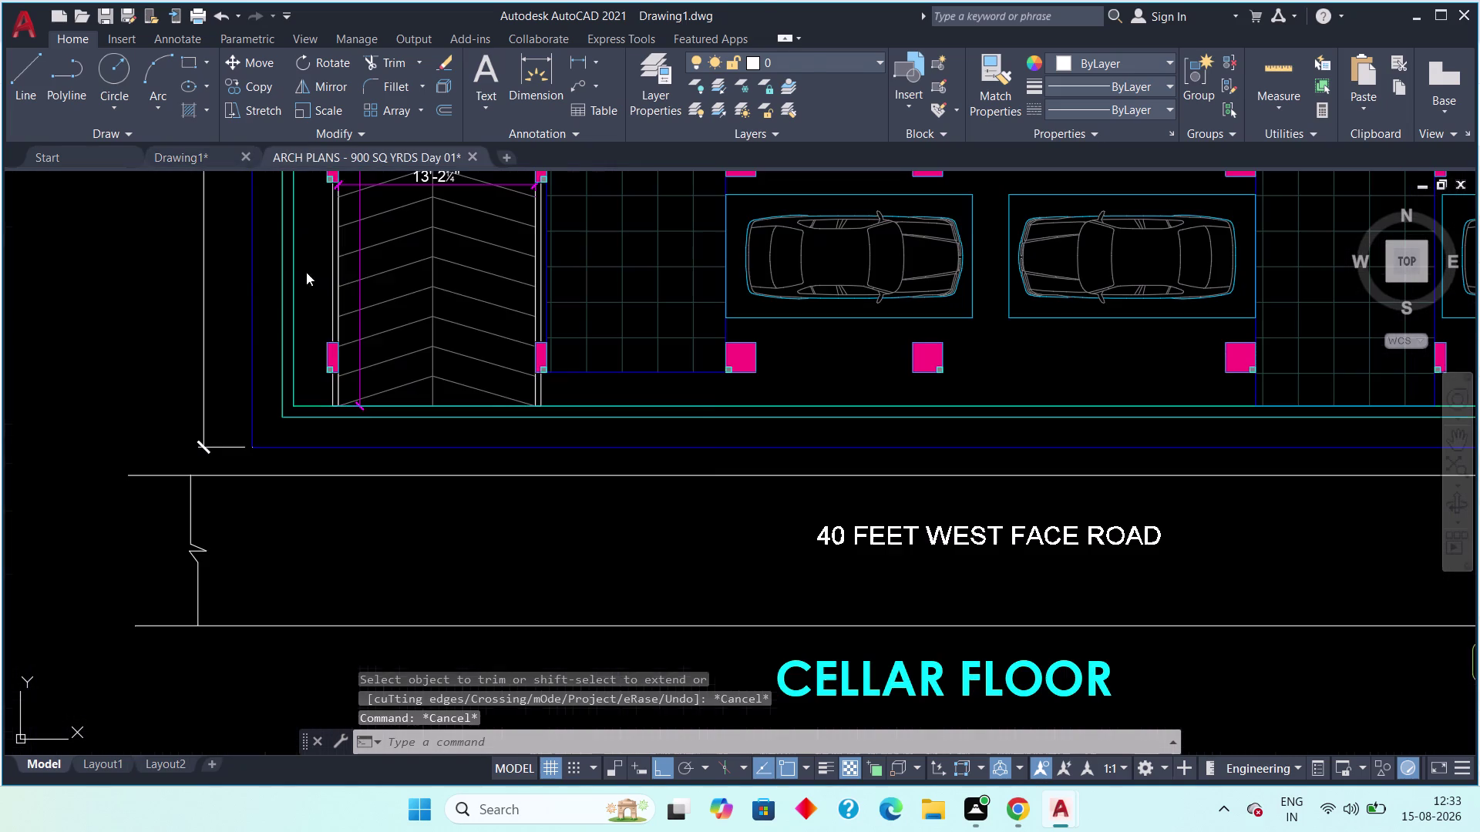
middle_drag(378, 415, 310, 510)
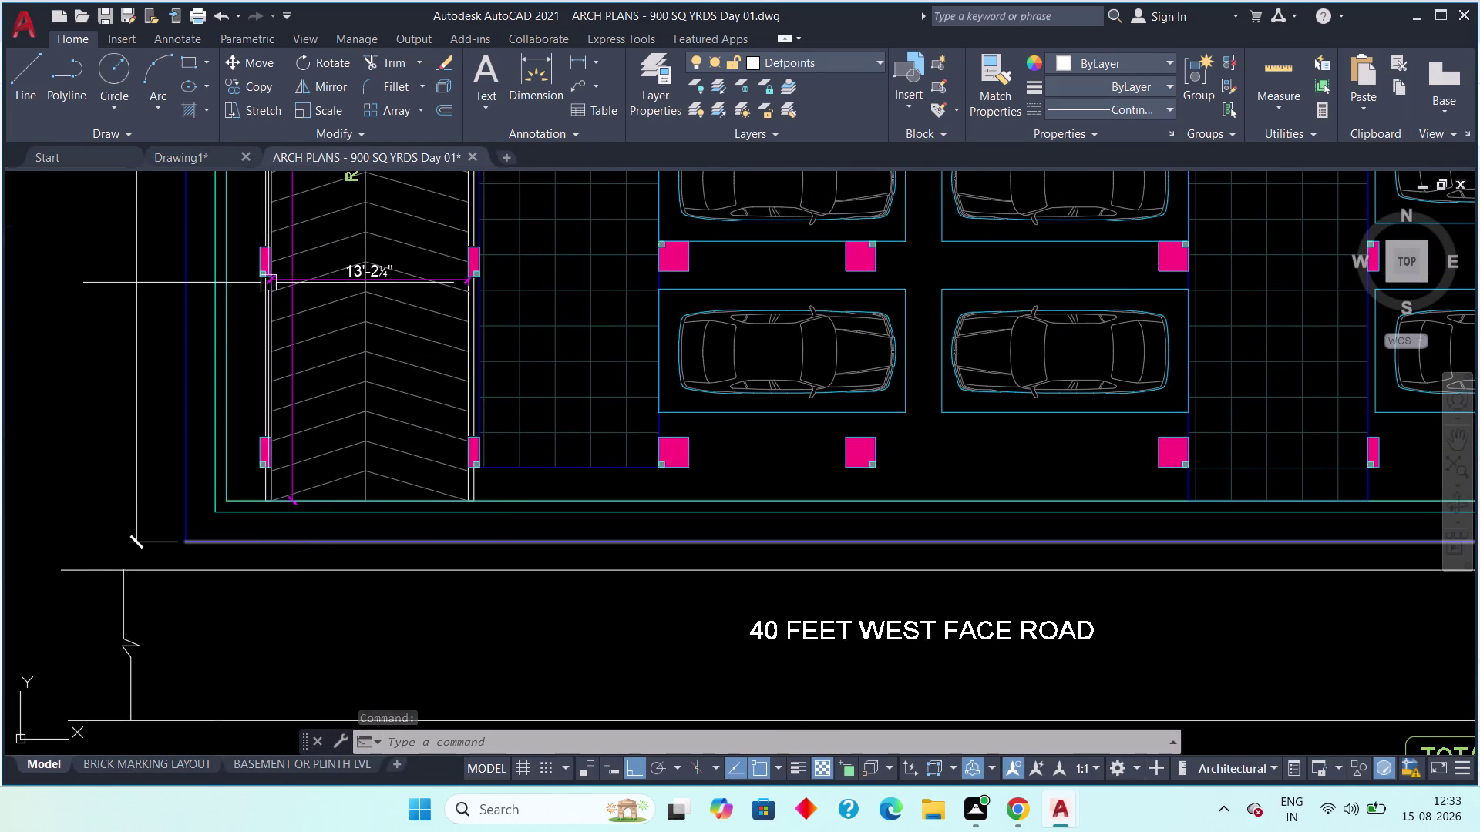
click(177, 158)
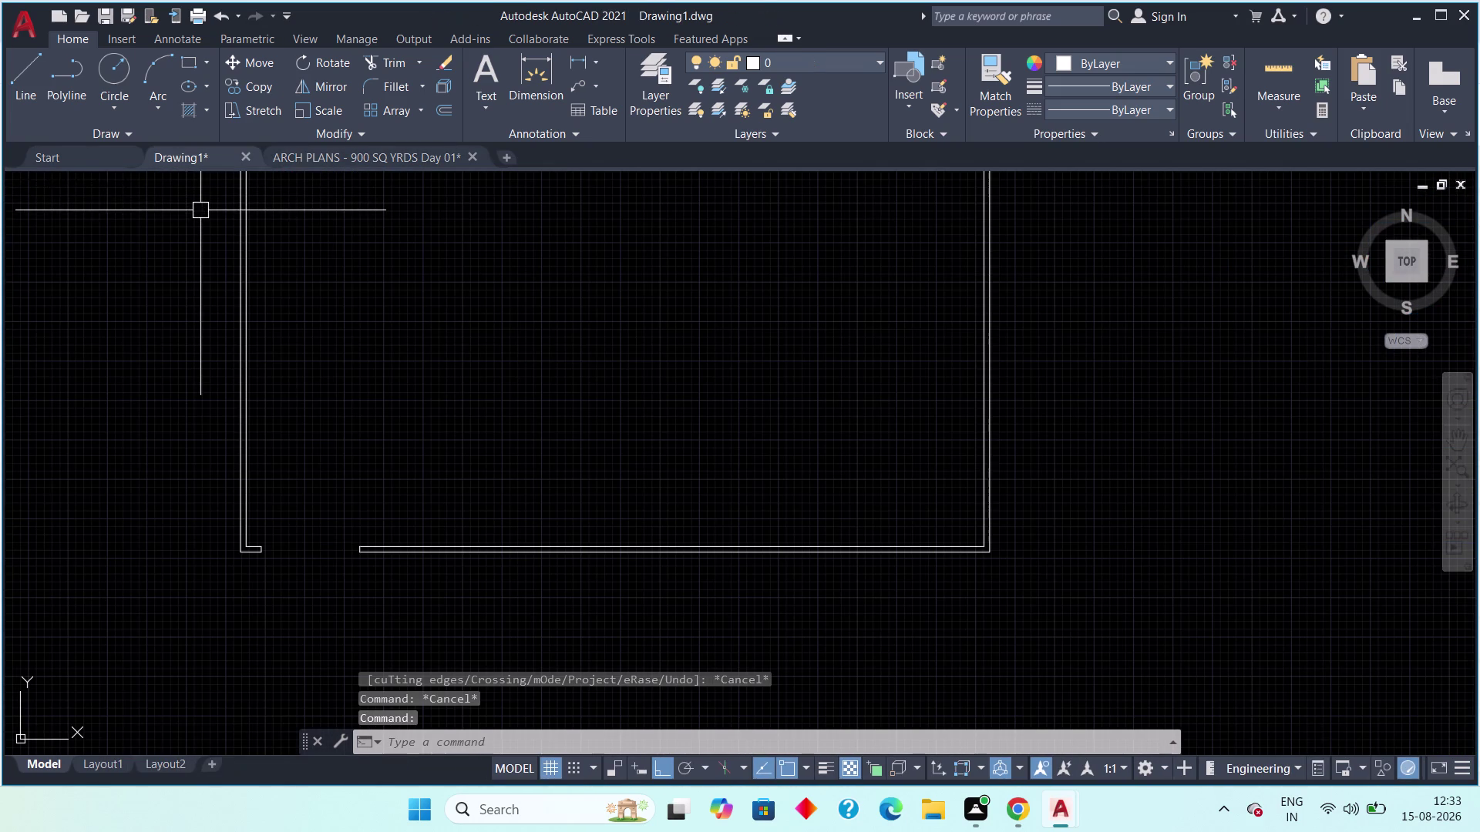
key(ctrl+z)
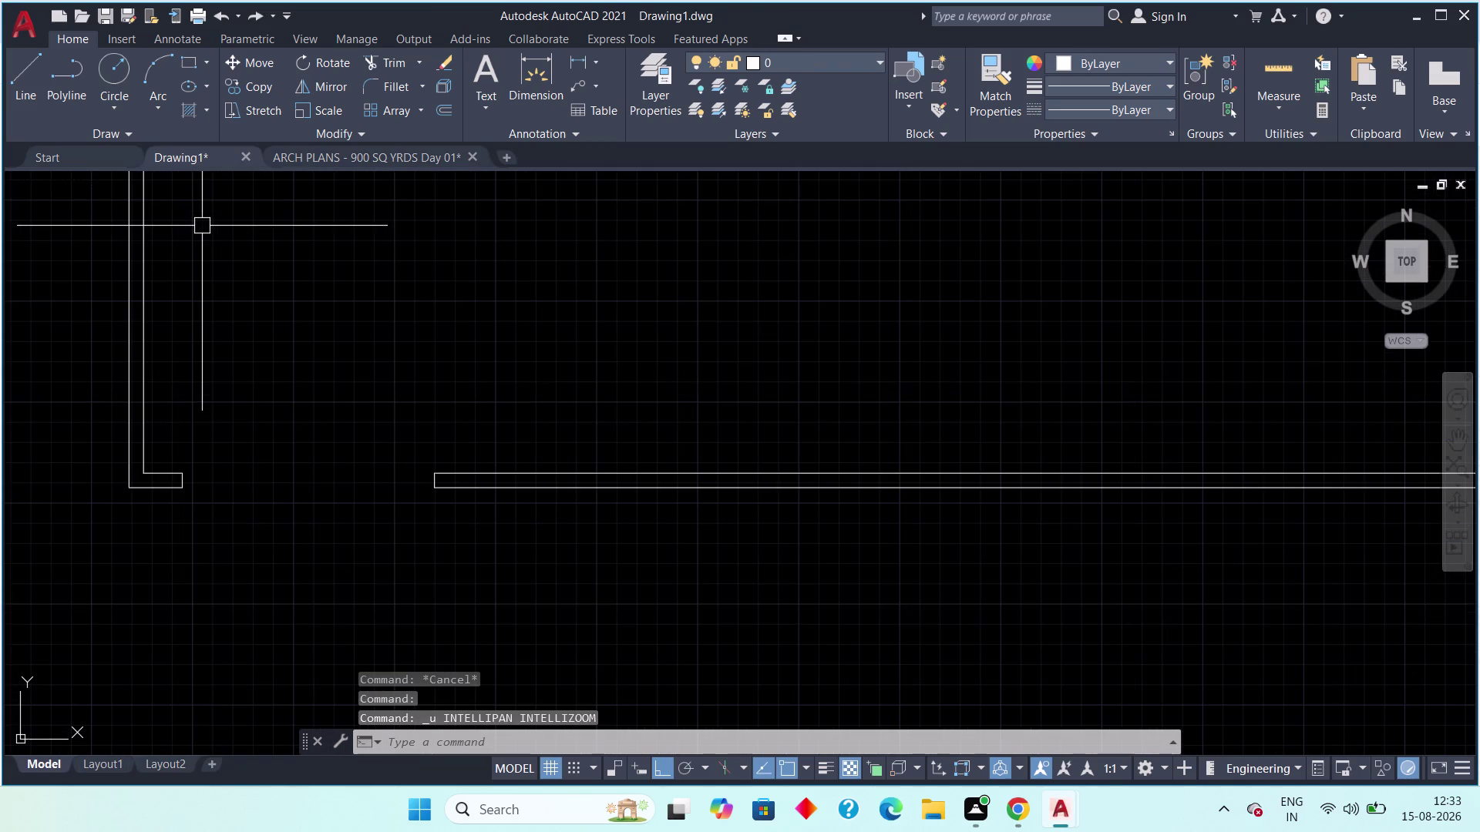
key(ctrl+z)
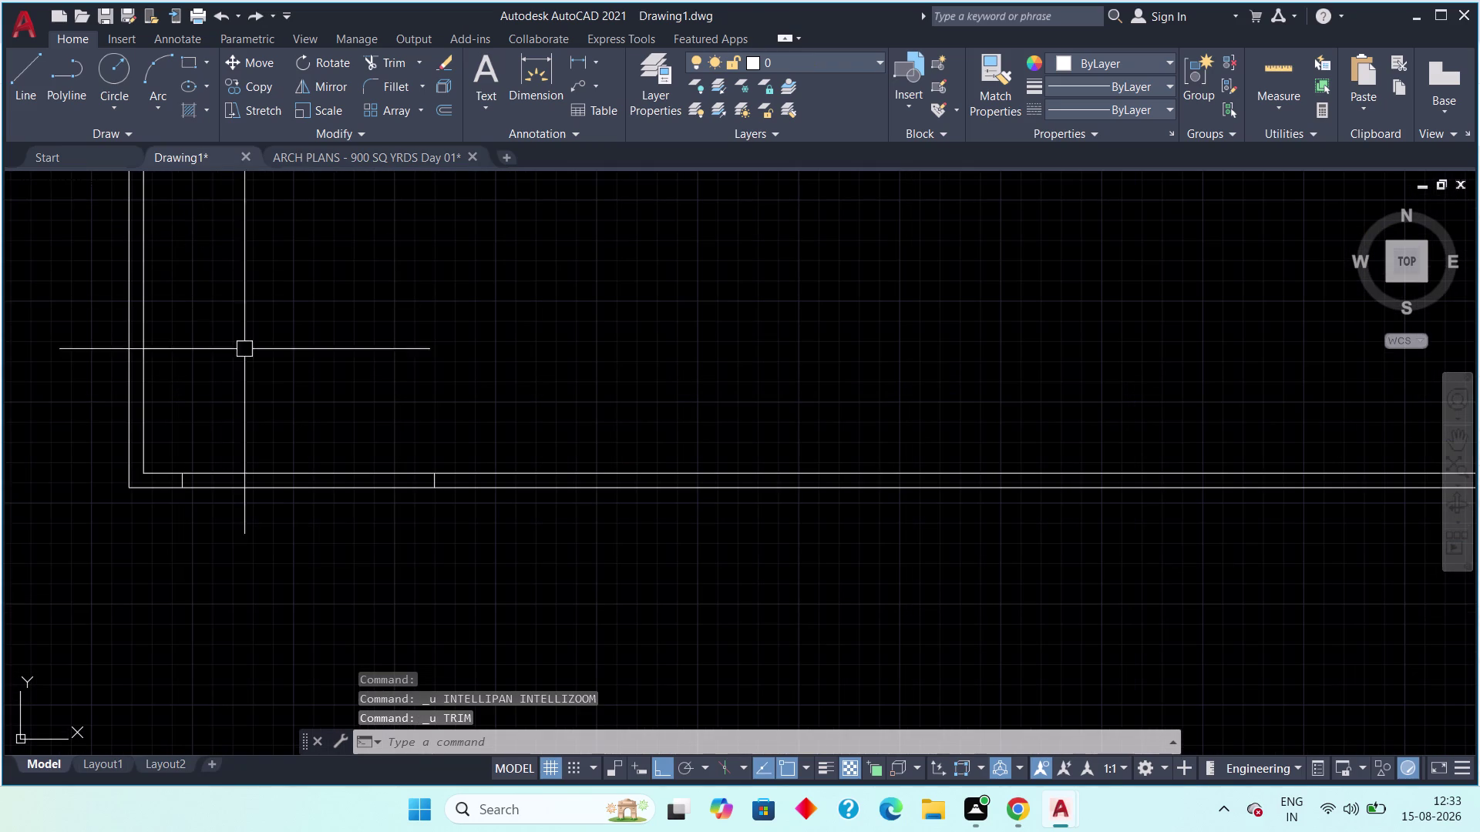
middle_drag(256, 445, 222, 440)
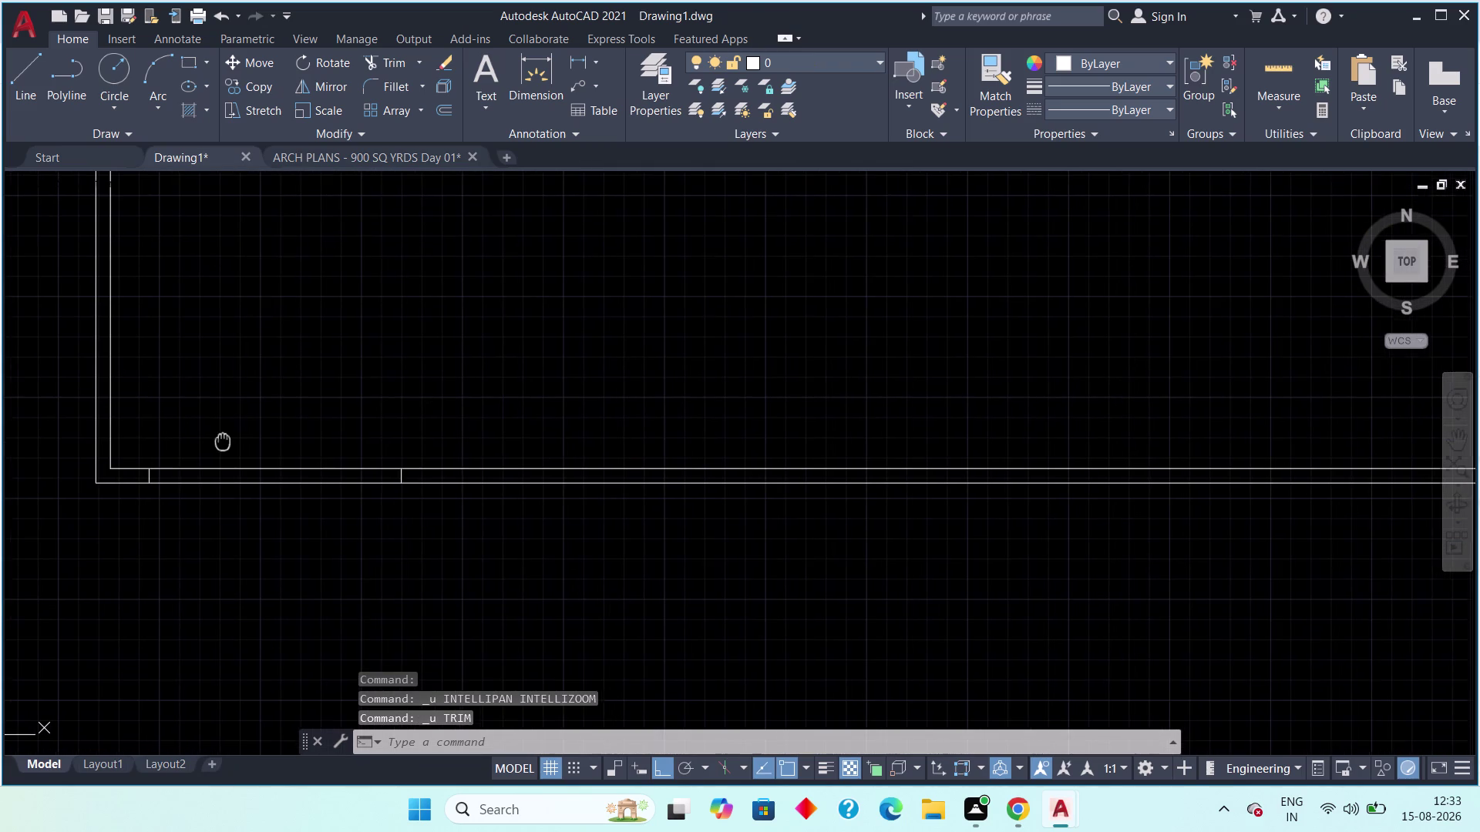
middle_drag(222, 440, 225, 470)
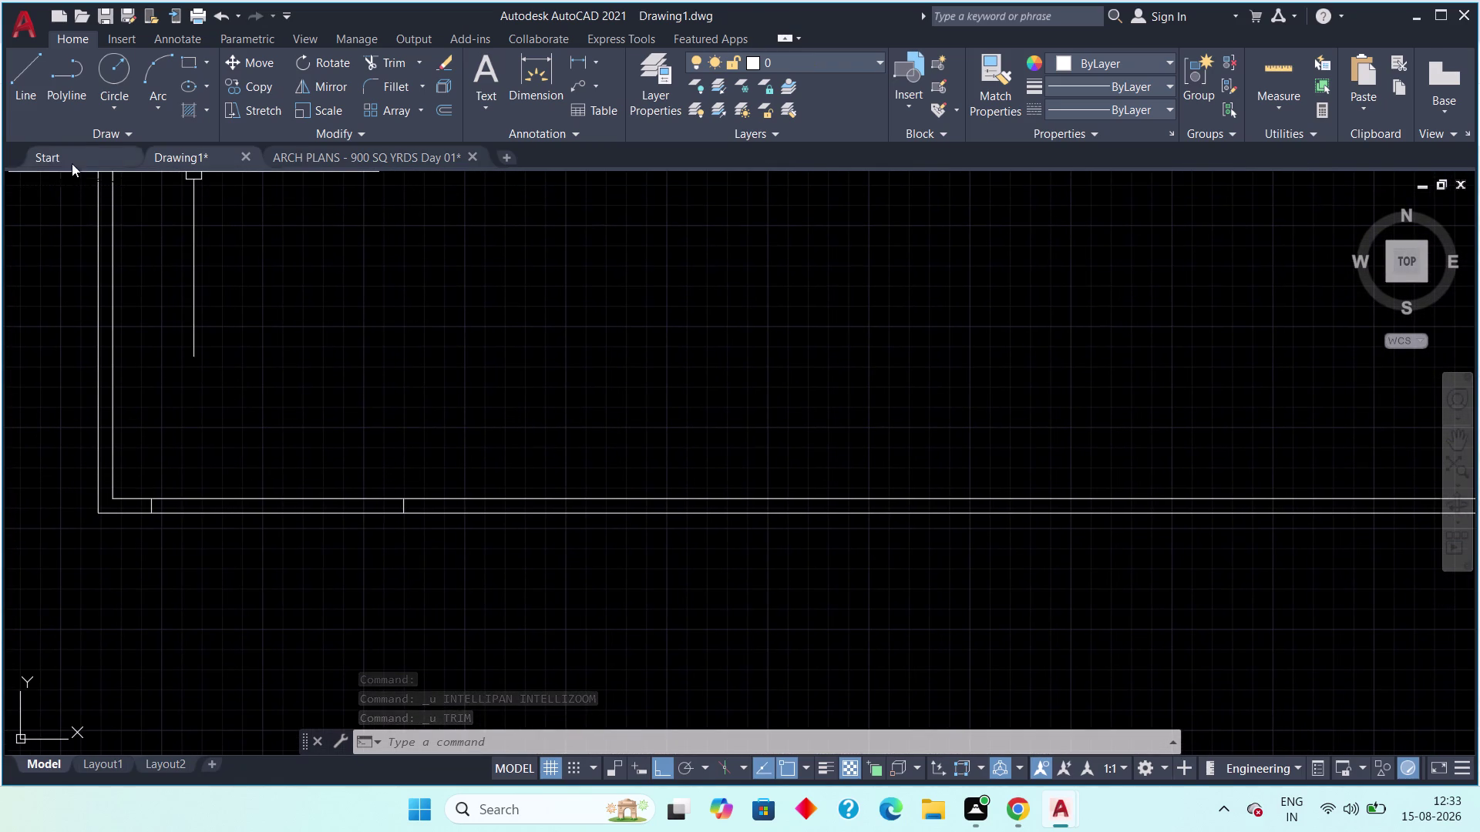
Switch to the ARCH PLANS cellar floor plan and centre the view on the ramp area.
click(308, 163)
scroll(down, 3)
middle_drag(337, 306, 324, 356)
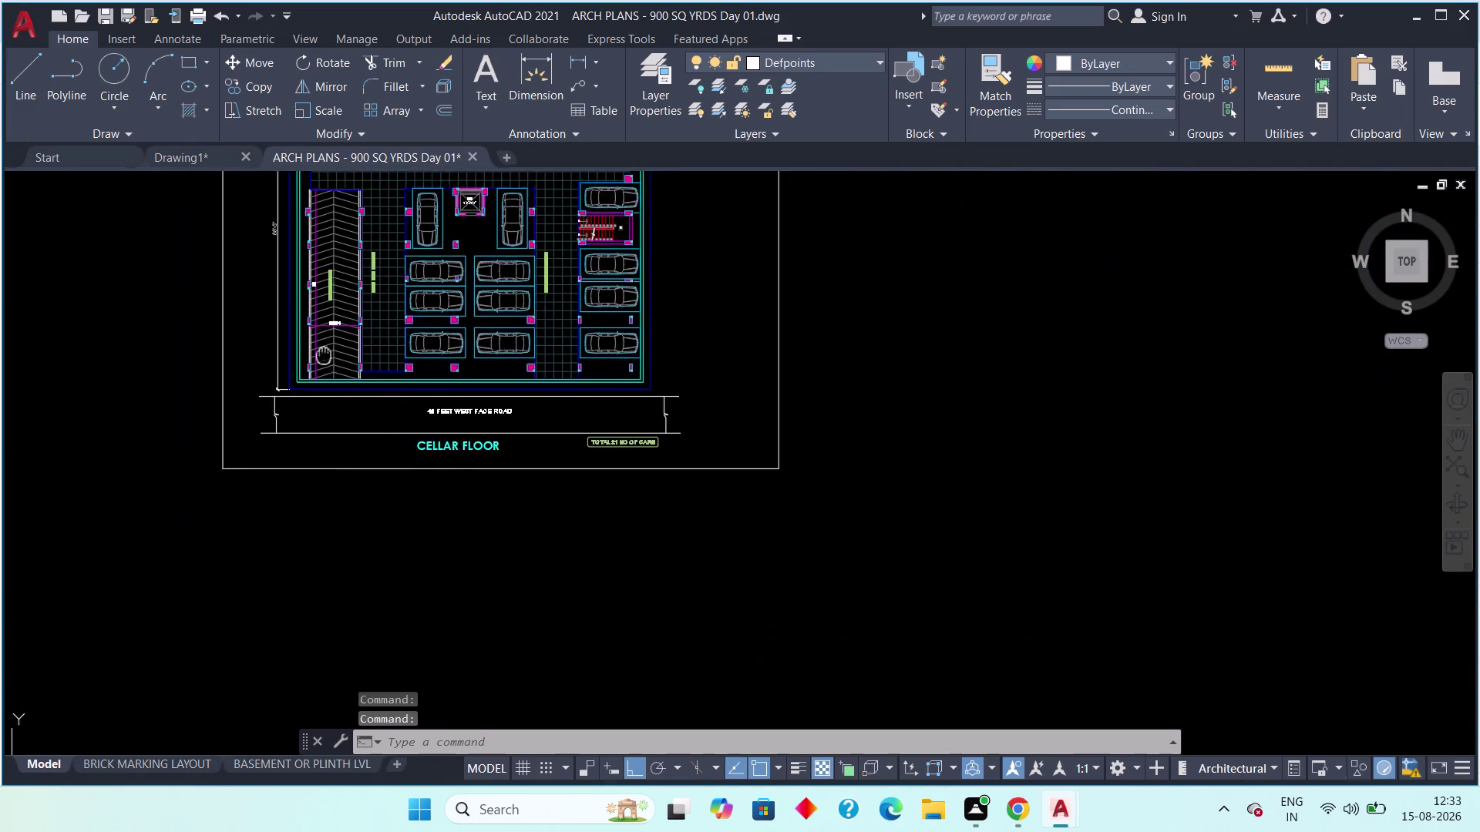
middle_drag(324, 355, 293, 436)
scroll(up, 3)
scroll(up, 3)
scroll(down, 3)
middle_drag(332, 368, 316, 552)
scroll(down, 3)
middle_drag(302, 536, 303, 488)
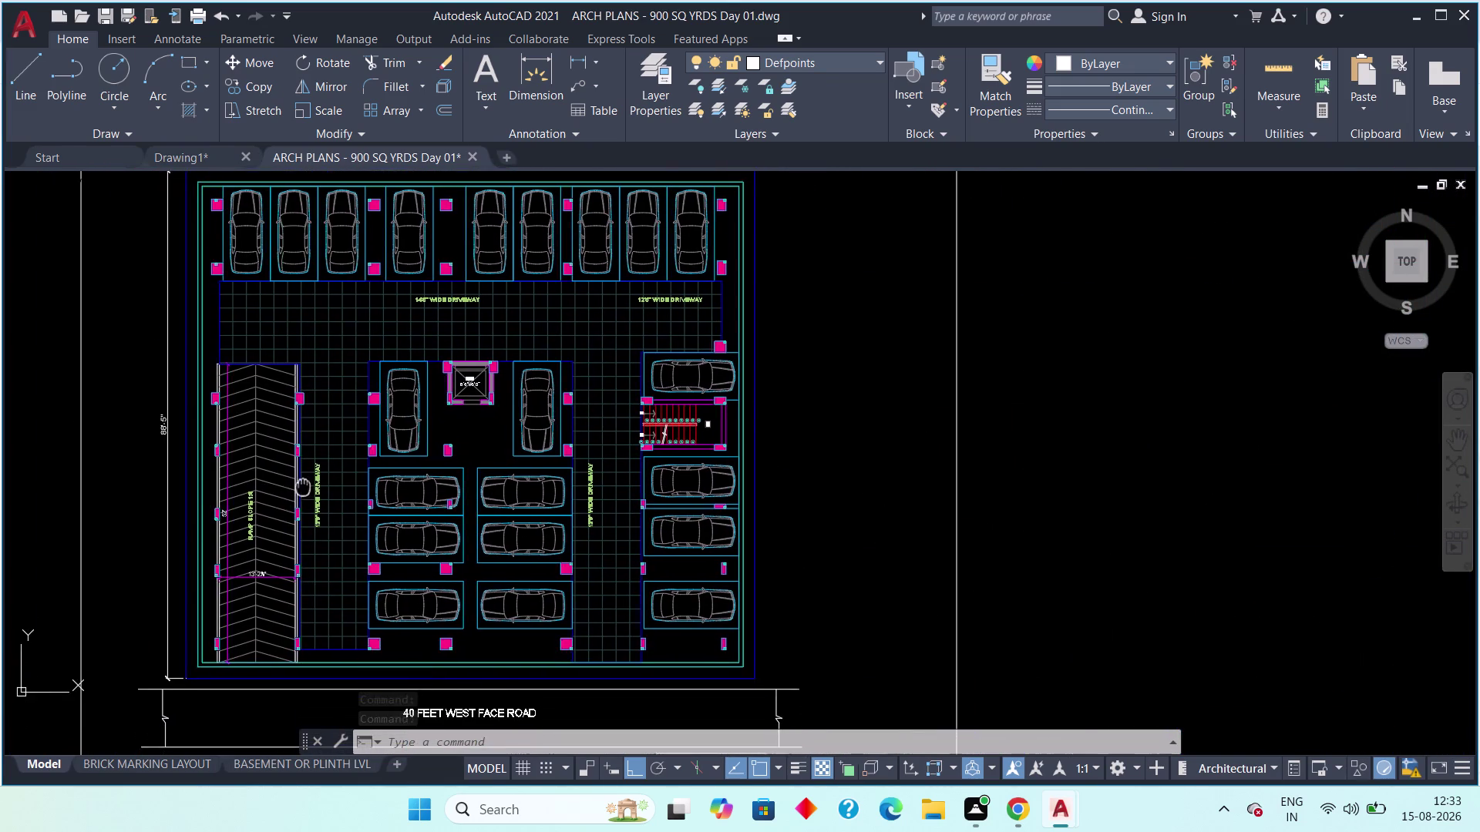
Zoom in on the ramp's lower end and its 13'-2¼" width dimension.
middle_drag(303, 488, 303, 476)
scroll(up, 3)
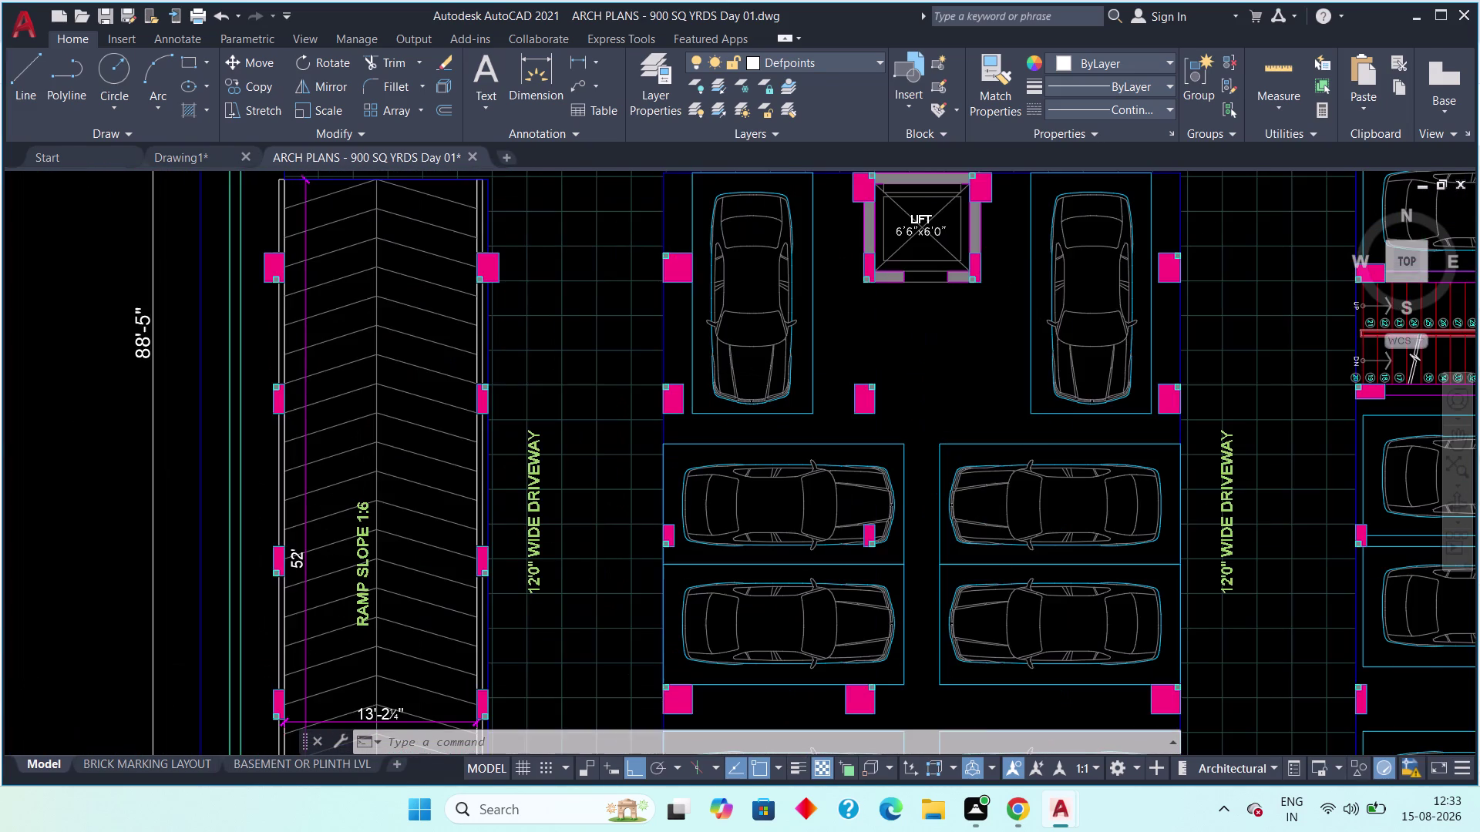
scroll(down, 3)
middle_drag(227, 493, 162, 387)
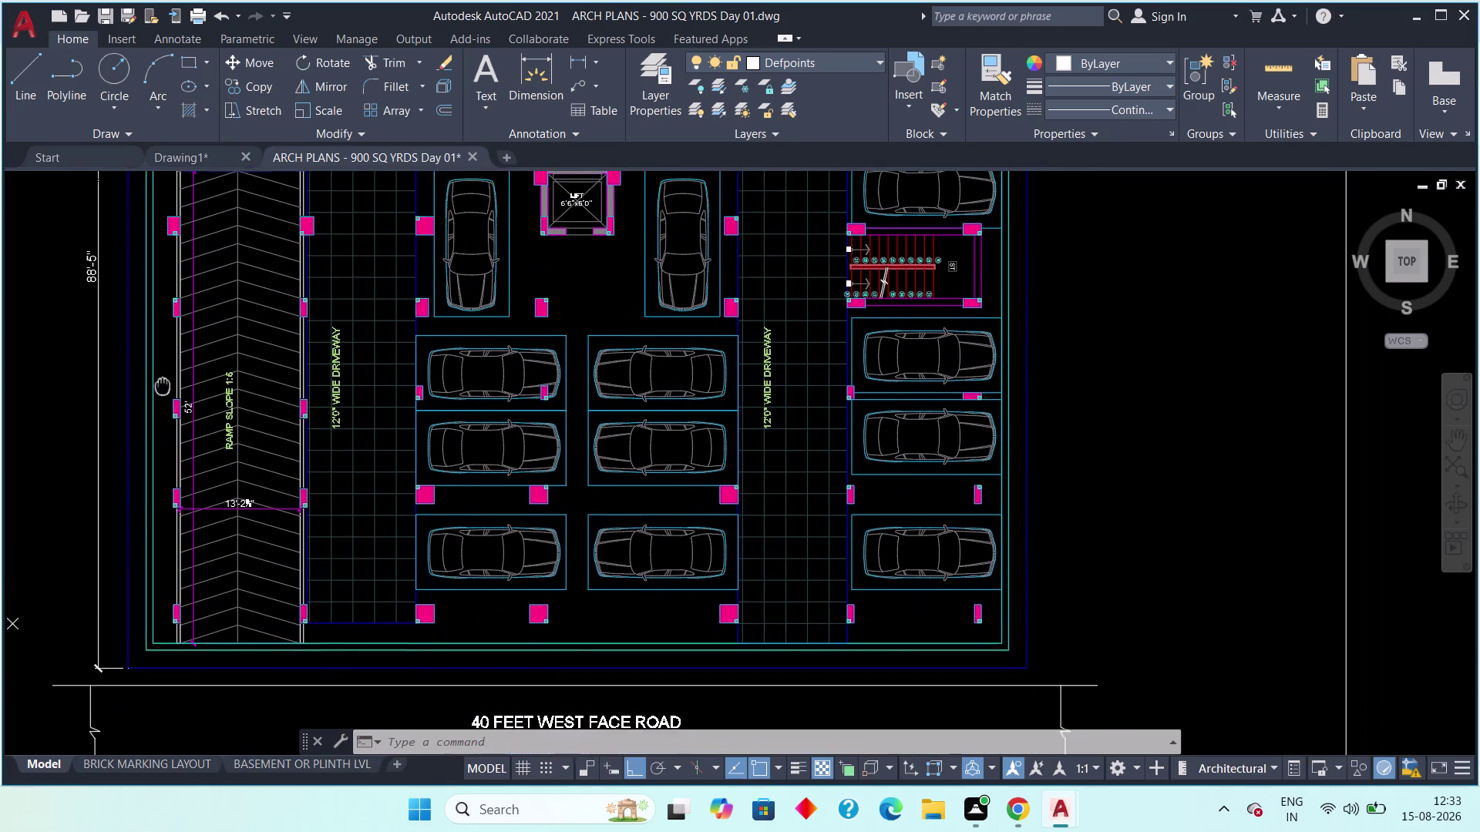
middle_drag(163, 387, 152, 465)
scroll(up, 3)
middle_drag(320, 541, 295, 385)
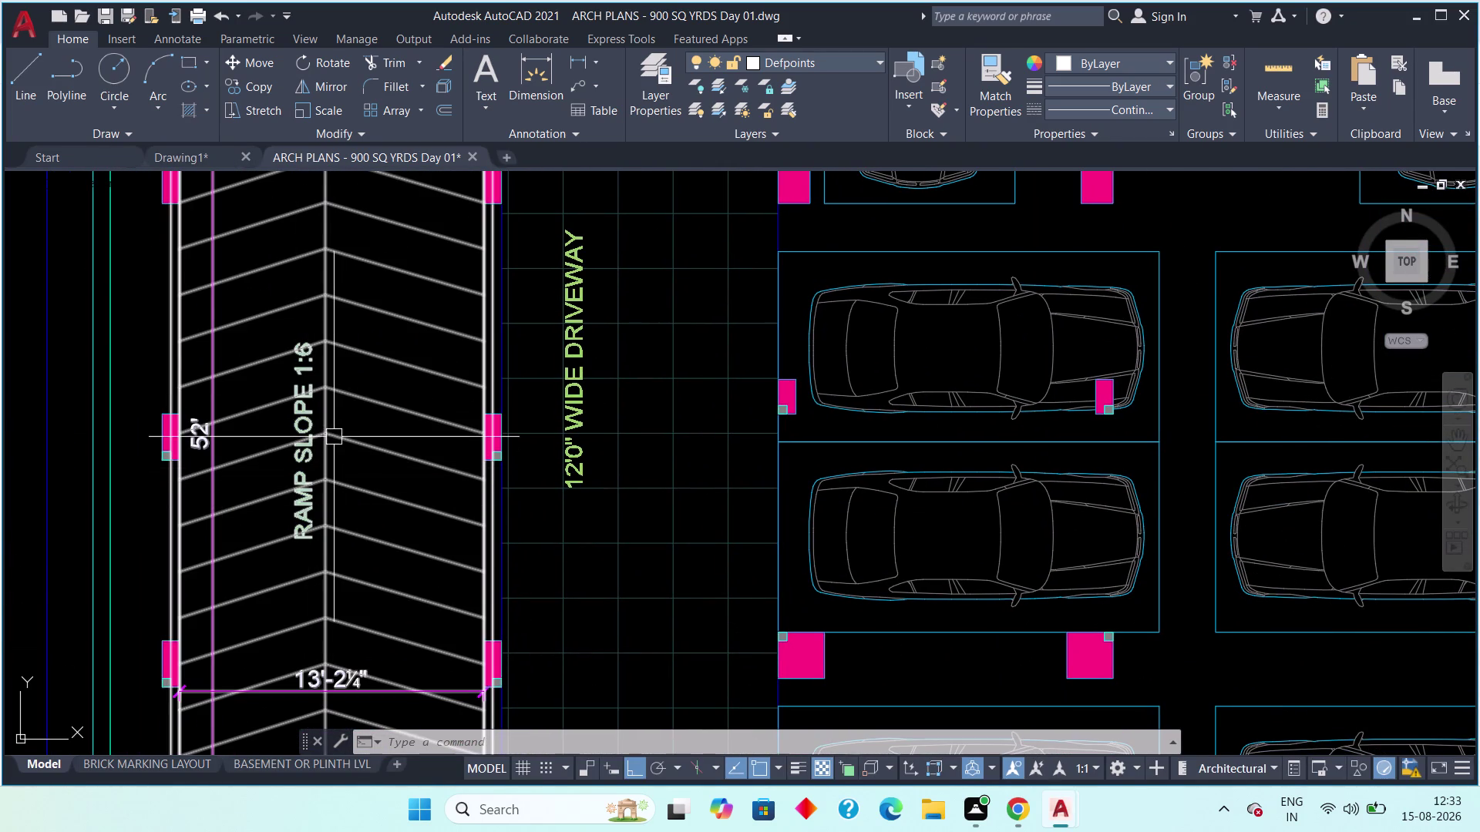